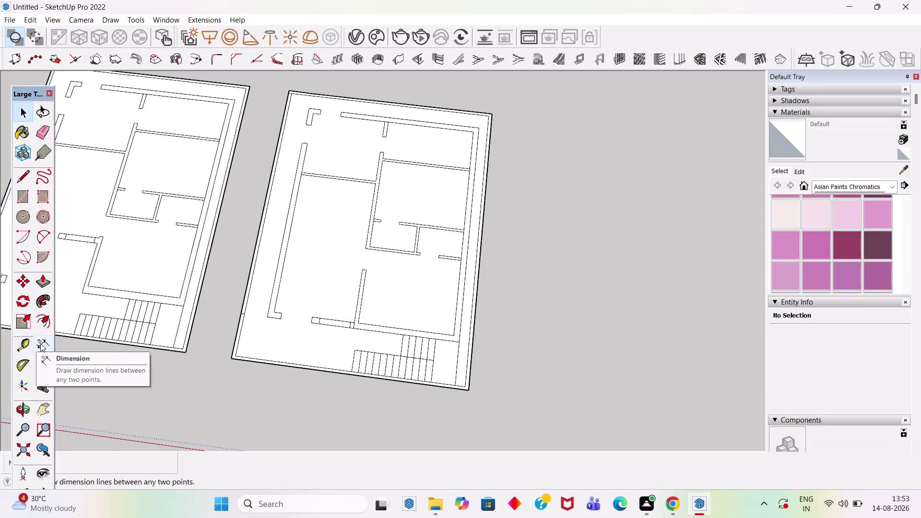
Dimension the right slab's right side from its top-right to bottom-right corner, reading 39' 11 1/2".
click(42, 344)
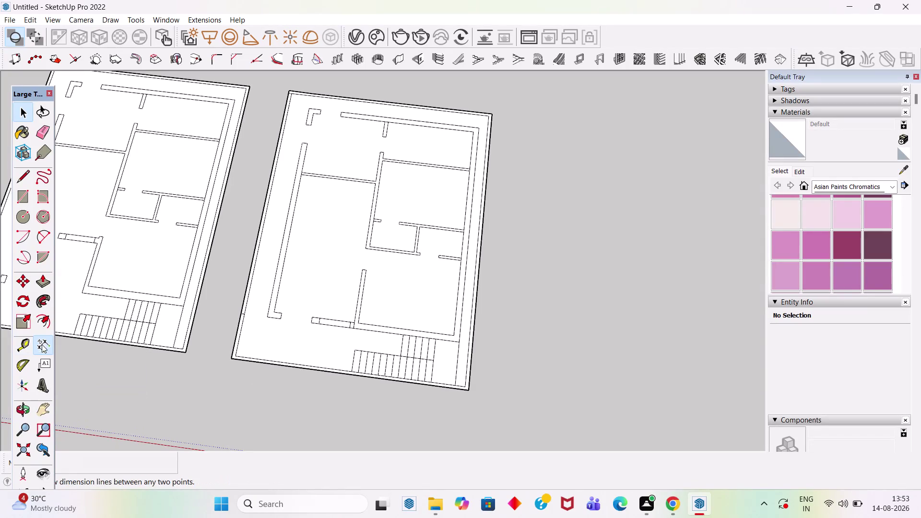
click(467, 390)
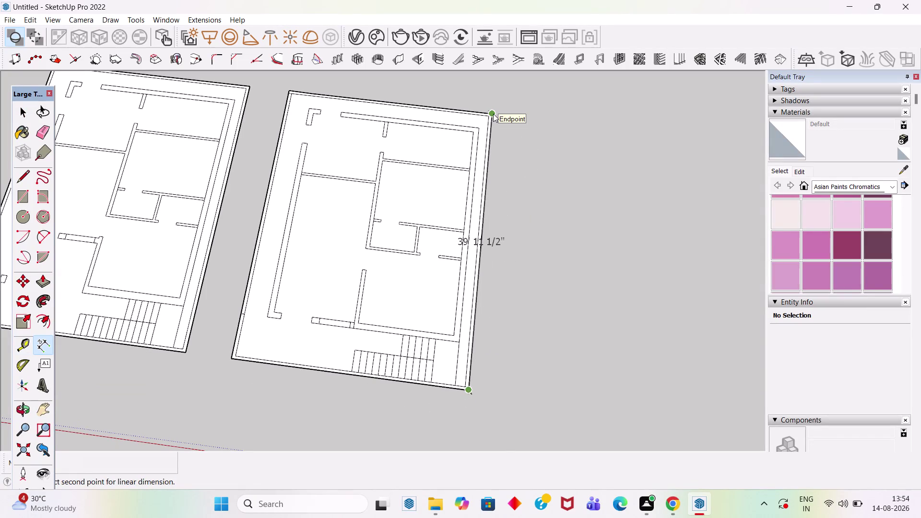
click(493, 113)
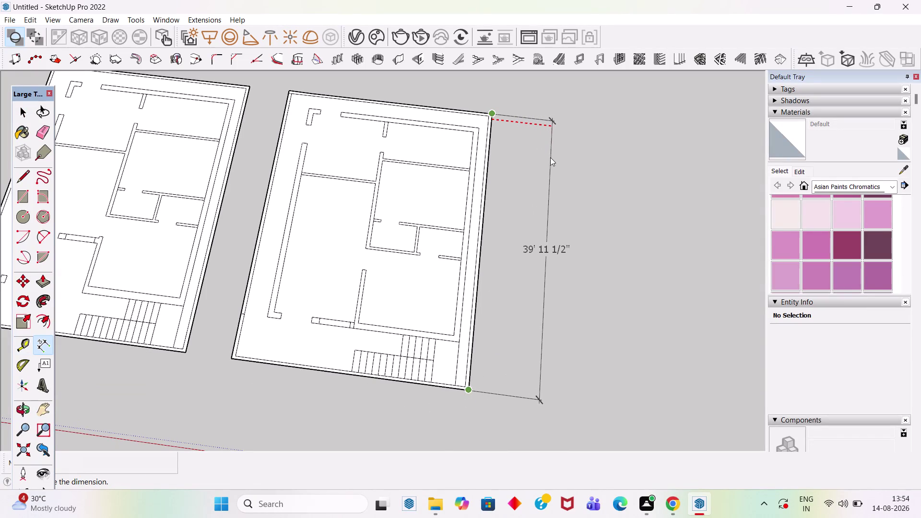
scroll(up, 3)
scroll(up, 3)
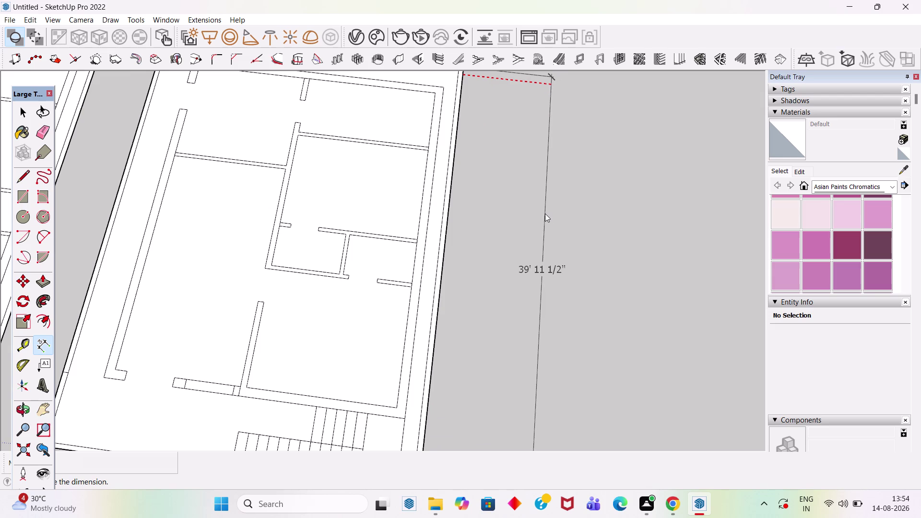
scroll(down, 3)
scroll(down, 3)
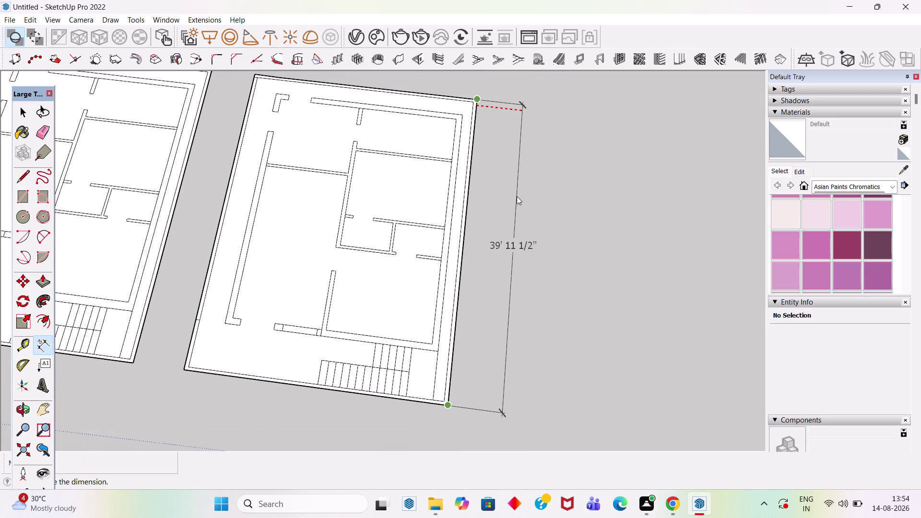
click(516, 196)
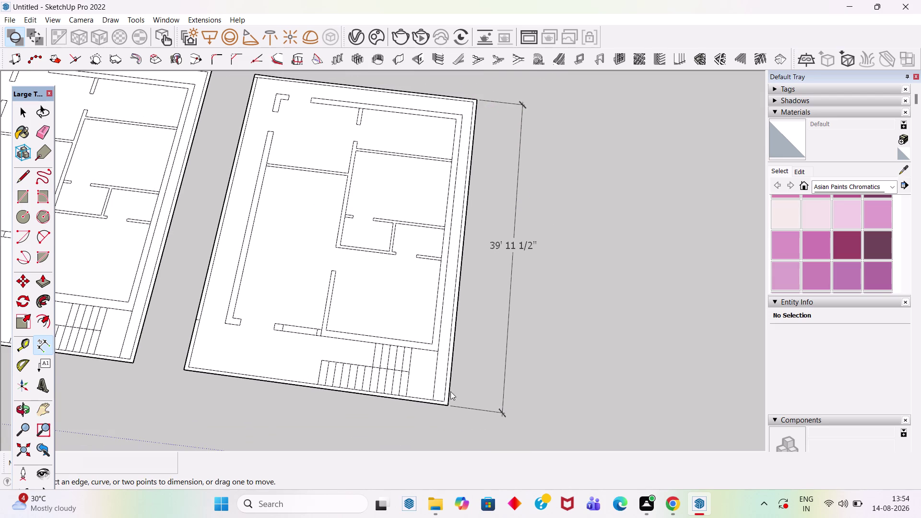
scroll(up, 3)
scroll(up, 3)
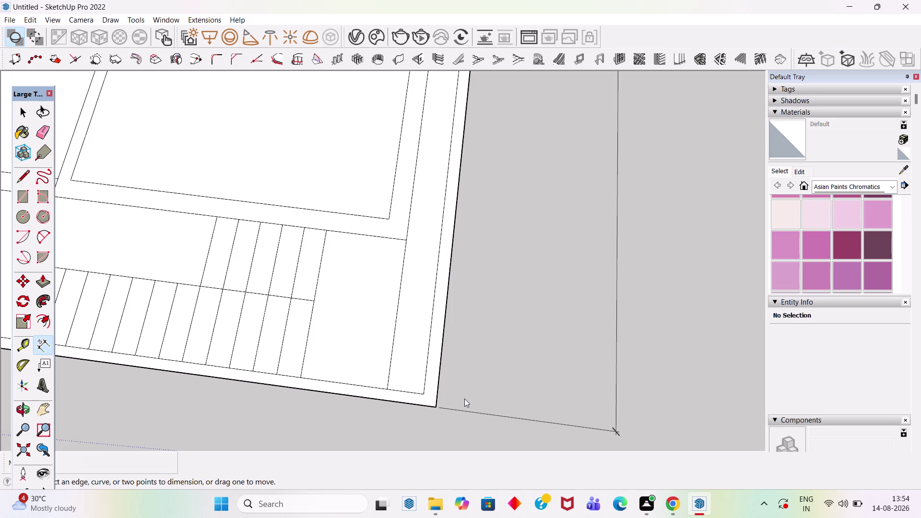
scroll(down, 3)
scroll(down, 3)
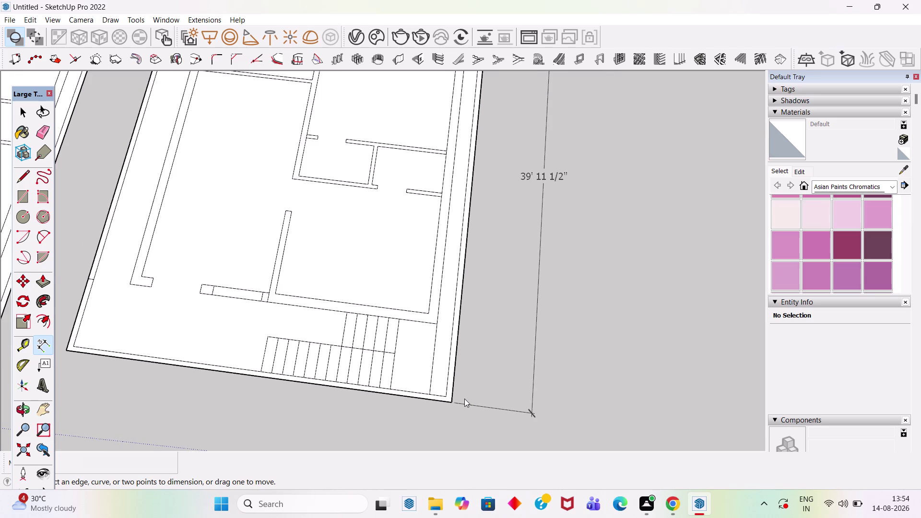
scroll(down, 3)
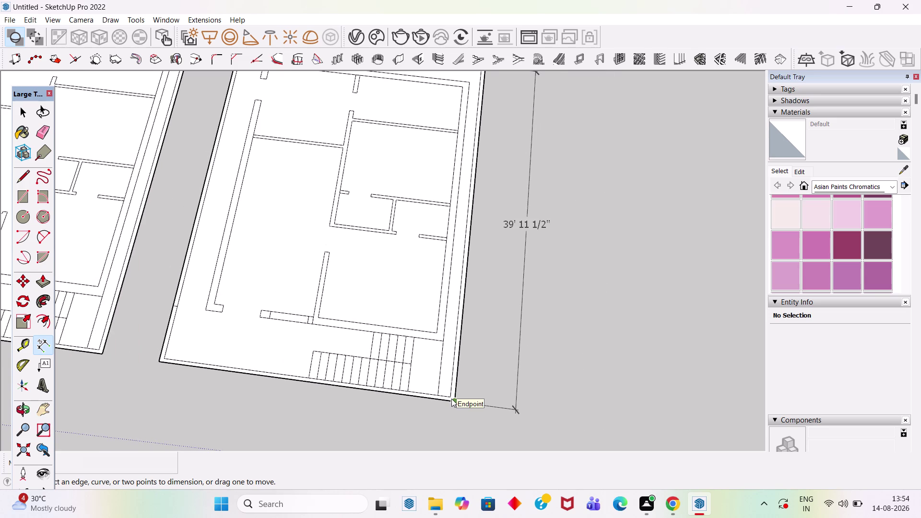
scroll(down, 3)
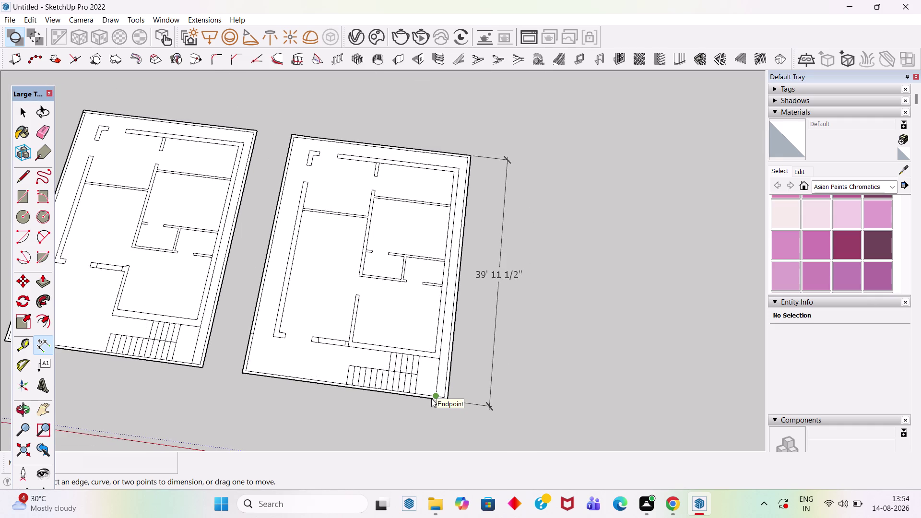
scroll(up, 3)
Select the right slab's bottom edge and begin moving it, then cancel the move.
click(445, 401)
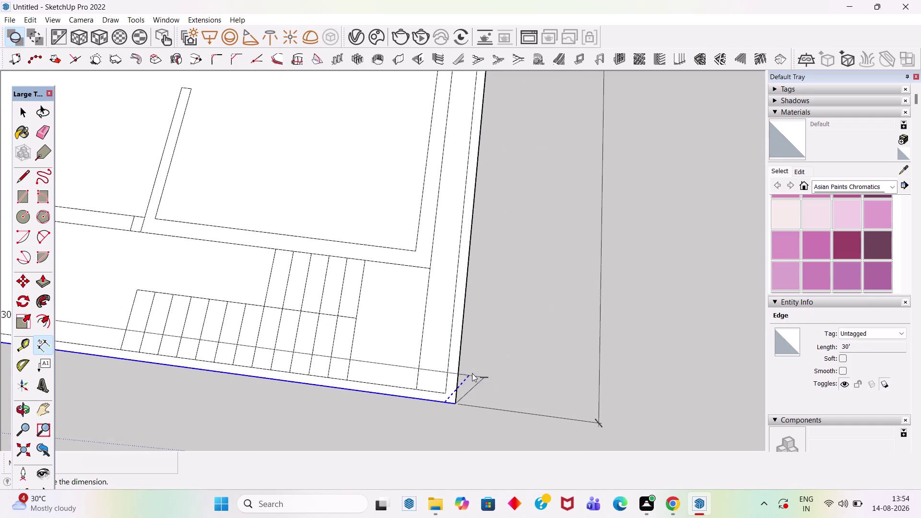
key(Escape)
key(Escape)
key(Escape)
key(Escape)
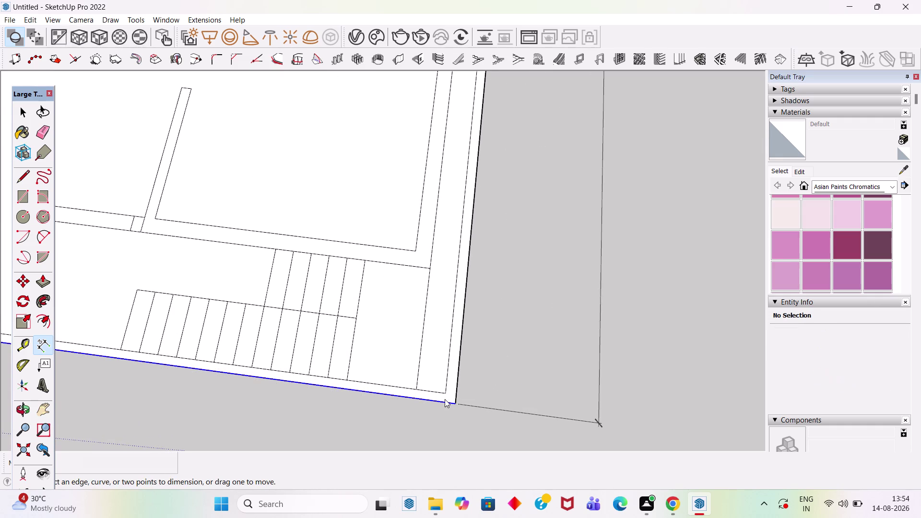
click(444, 399)
click(446, 403)
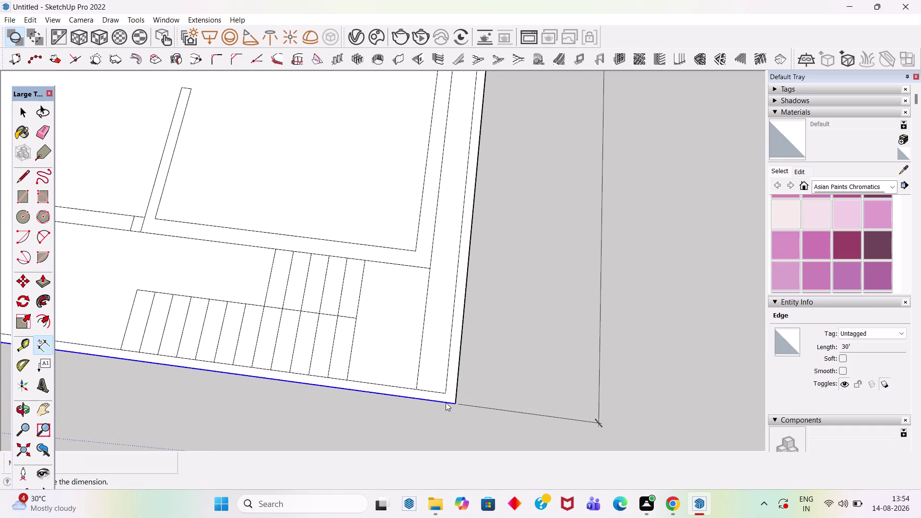
key(m)
click(458, 404)
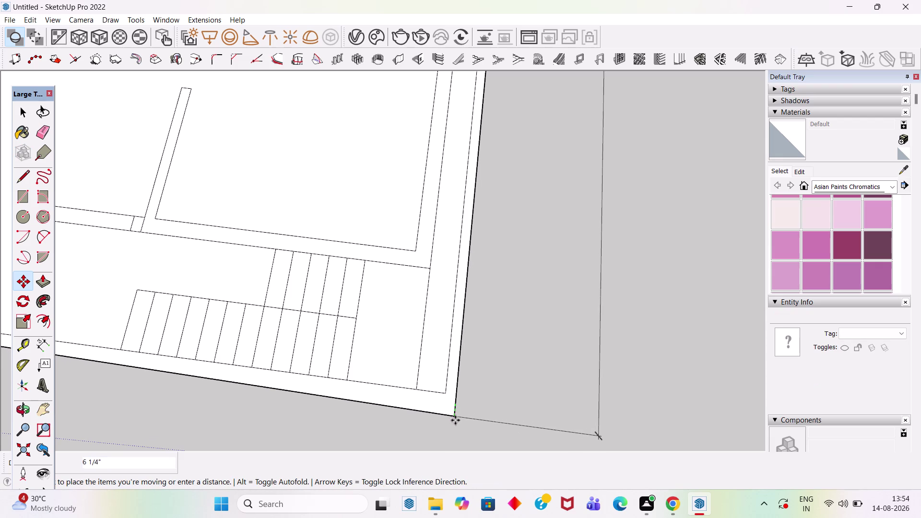
key(Escape)
key(space)
scroll(down, 3)
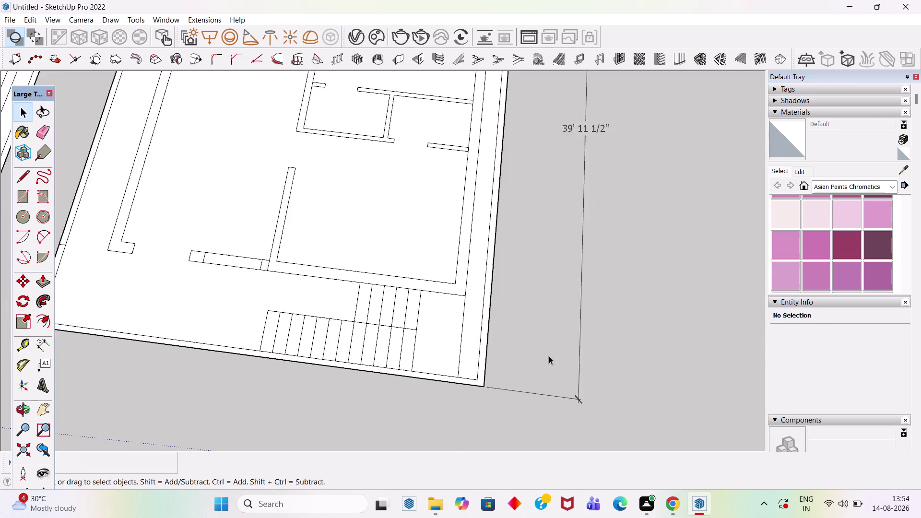
scroll(down, 3)
scroll(down, 3)
scroll(up, 3)
scroll(up, 3)
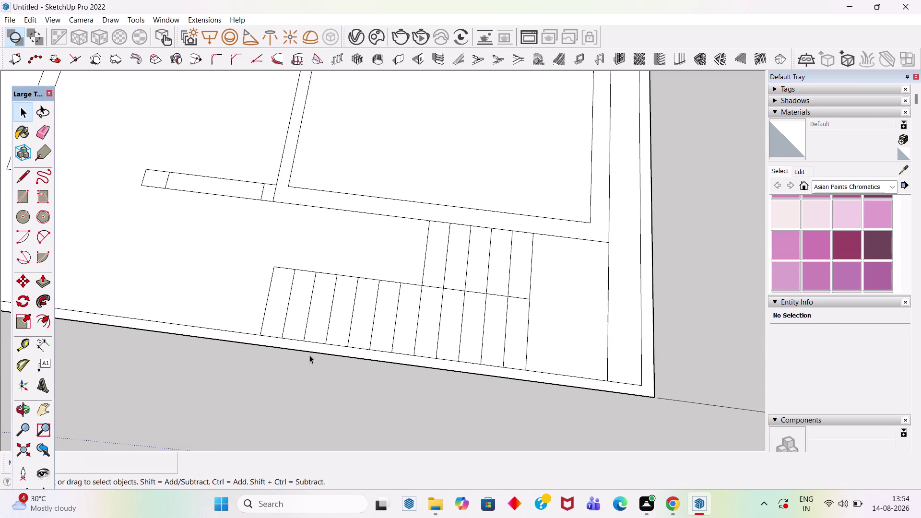
Move the bottom edge 0.5 from its bottom-left corner so the side measures 40'.
click(313, 352)
scroll(down, 3)
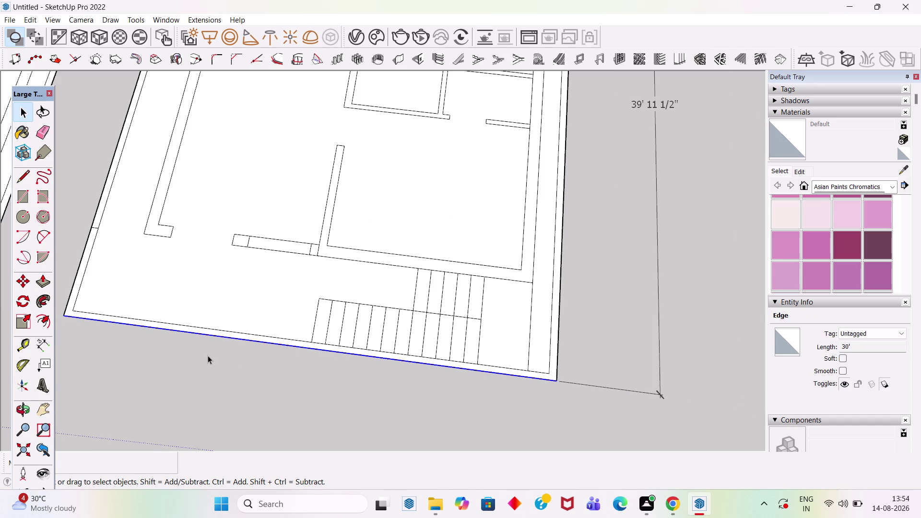
key(m)
click(65, 316)
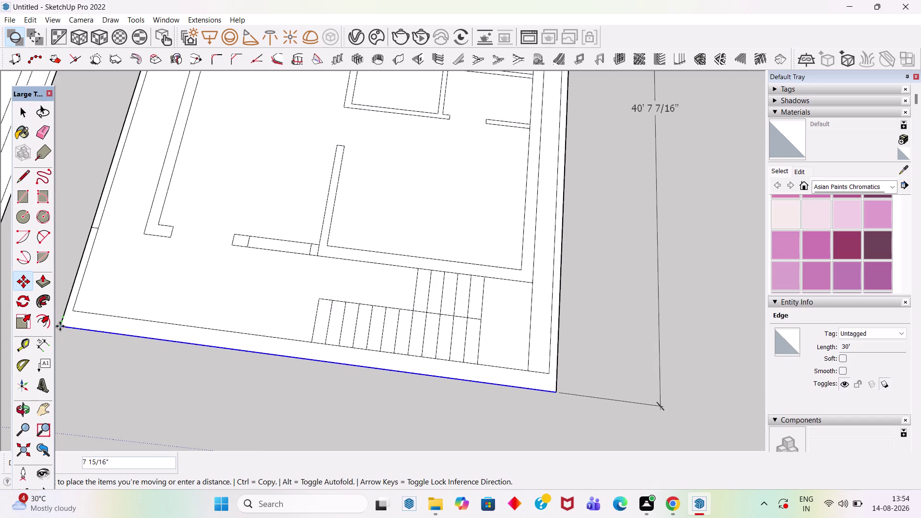
text(0.5)
key(Return)
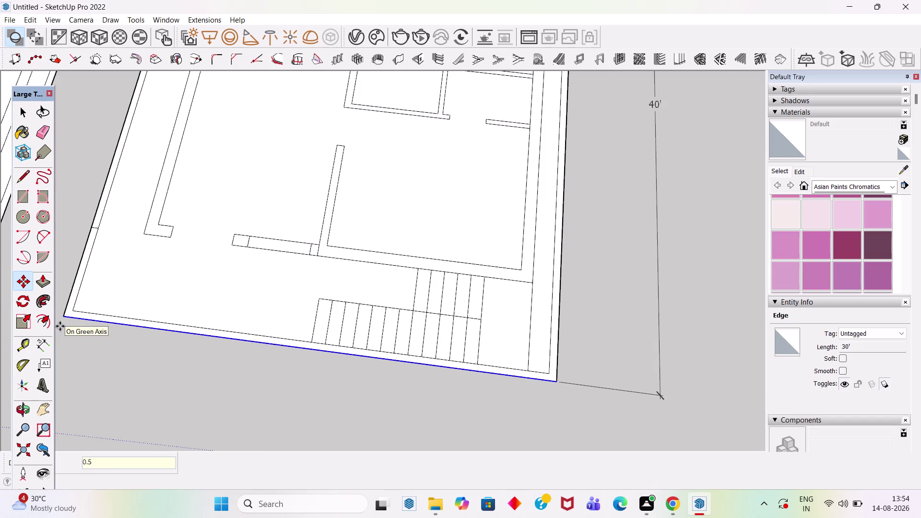
key(space)
scroll(down, 3)
scroll(down, 3)
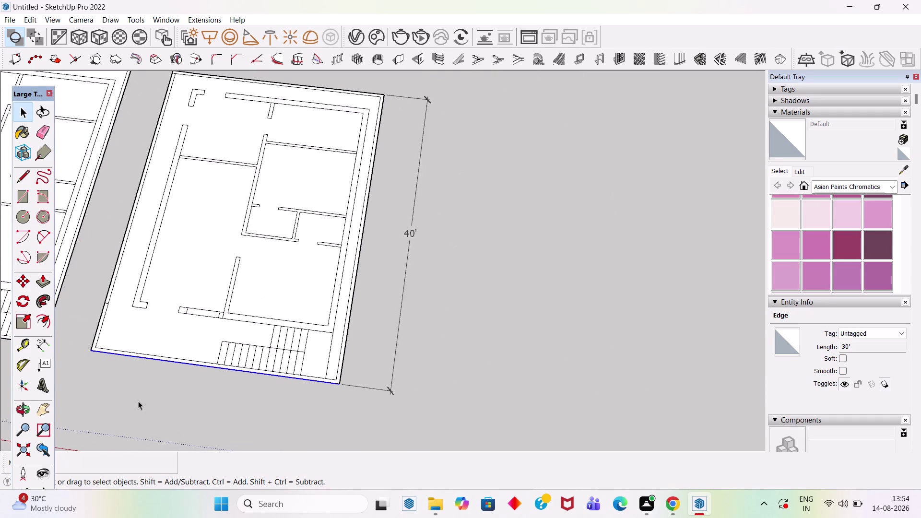
scroll(down, 3)
scroll(up, 3)
scroll(down, 3)
scroll(up, 3)
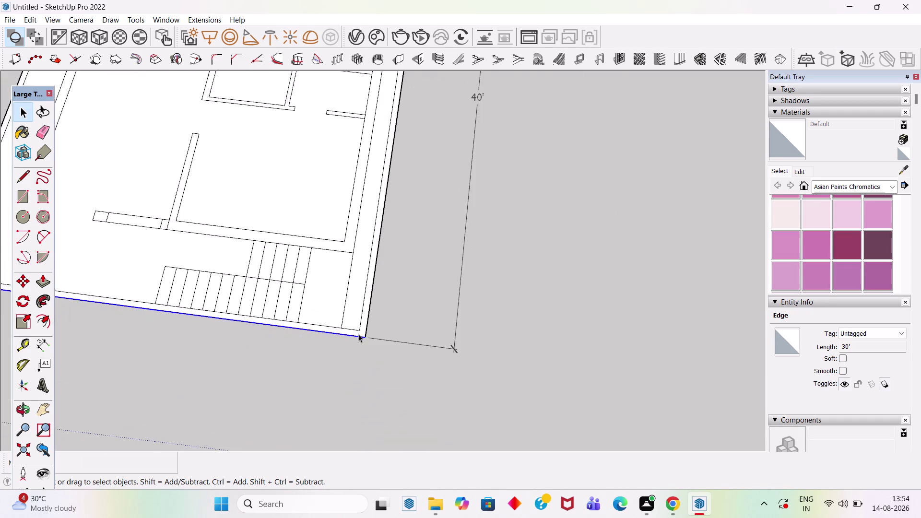
scroll(up, 3)
scroll(up, 3)
key(t)
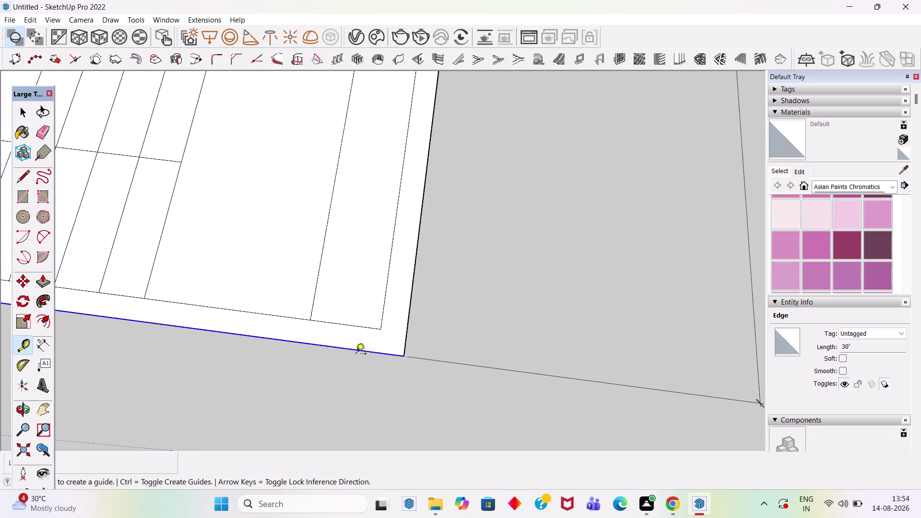
click(359, 349)
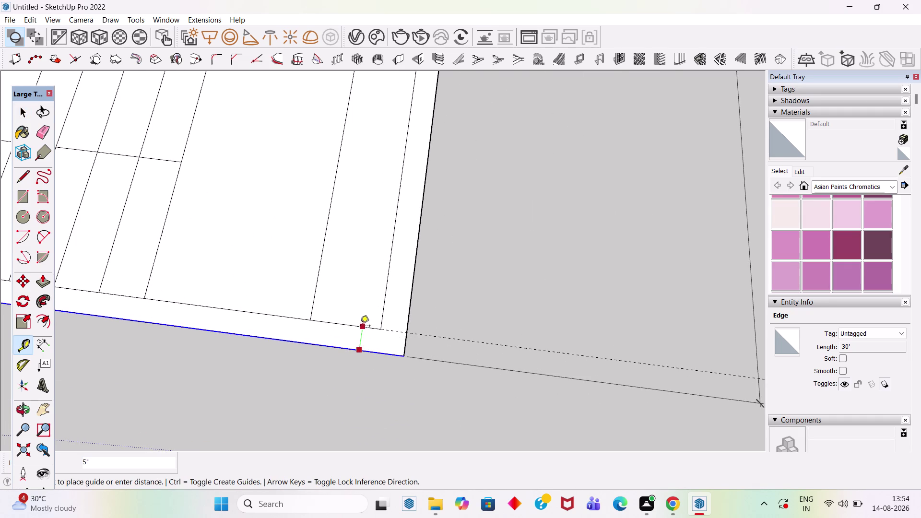
key(space)
scroll(down, 3)
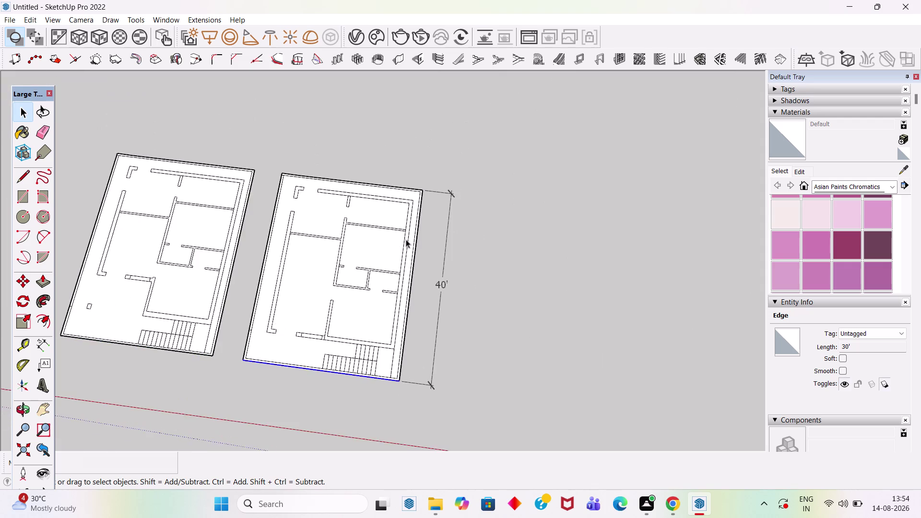
scroll(up, 3)
key(t)
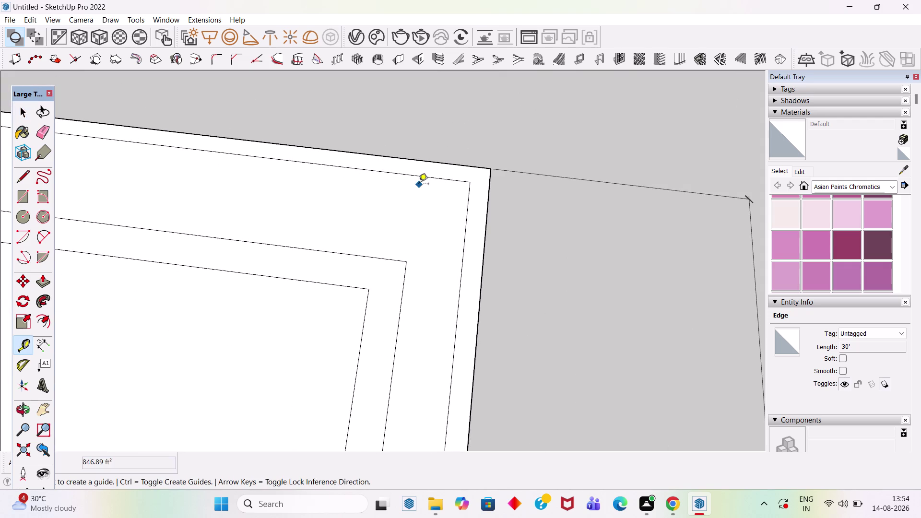
click(417, 176)
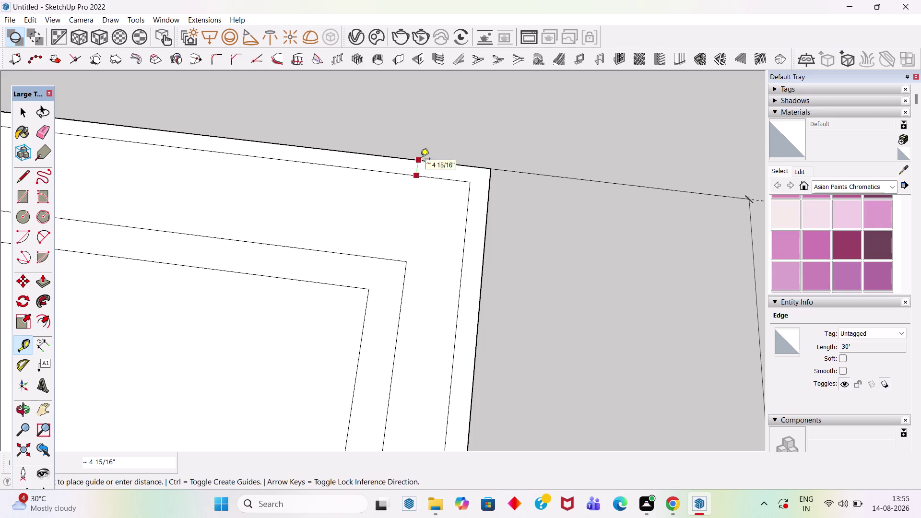
key(space)
scroll(down, 3)
scroll(down, 3)
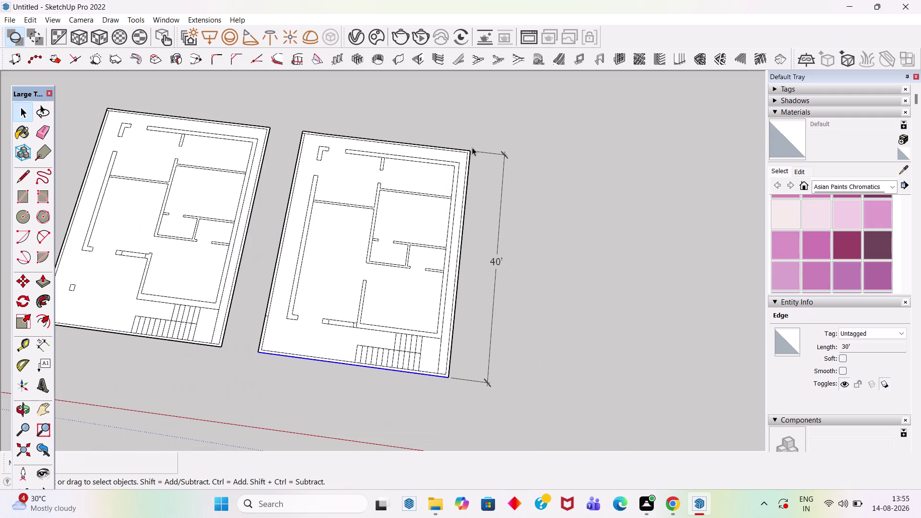
Clear the bottom-edge selection and zoom in on the left slab.
scroll(up, 3)
scroll(up, 3)
scroll(down, 3)
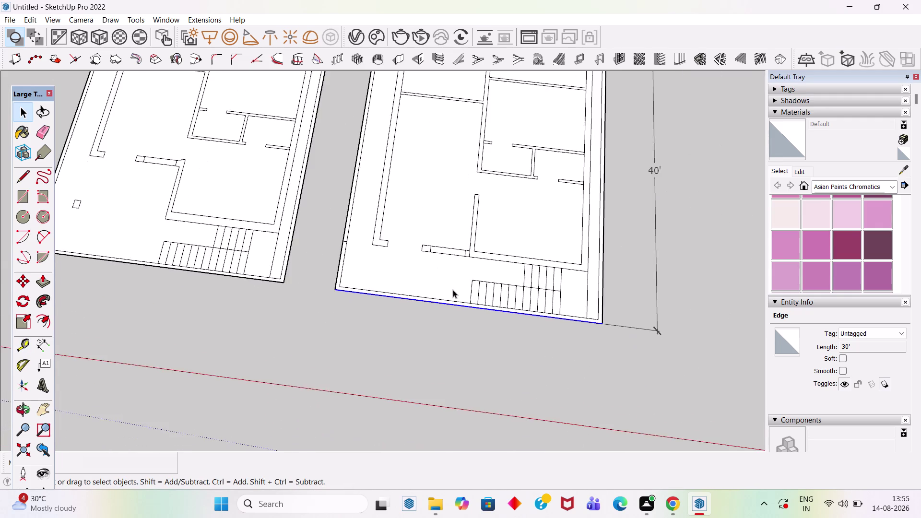
scroll(down, 3)
scroll(up, 3)
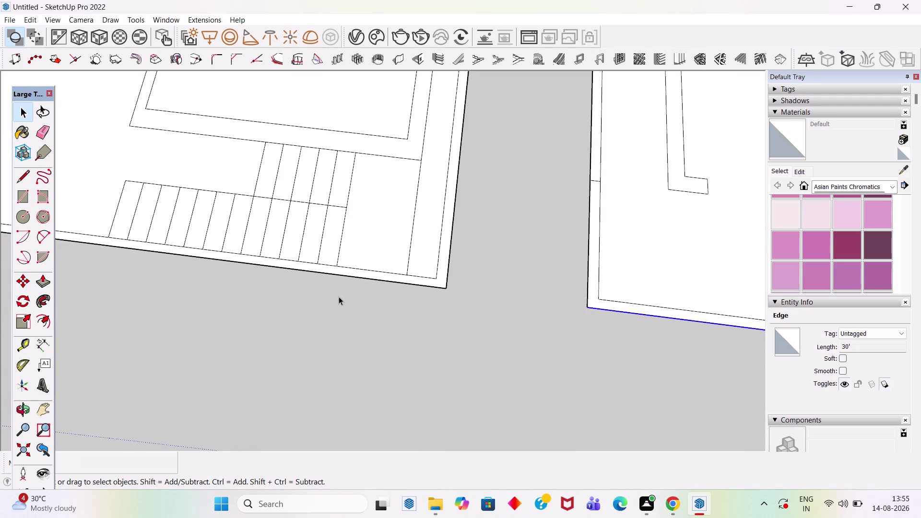
click(339, 296)
scroll(down, 3)
scroll(down, 3)
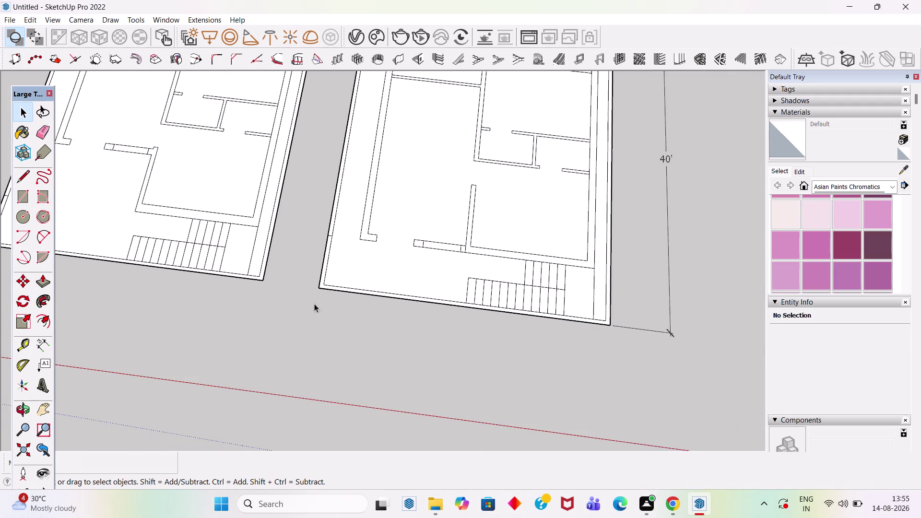
scroll(up, 3)
click(350, 279)
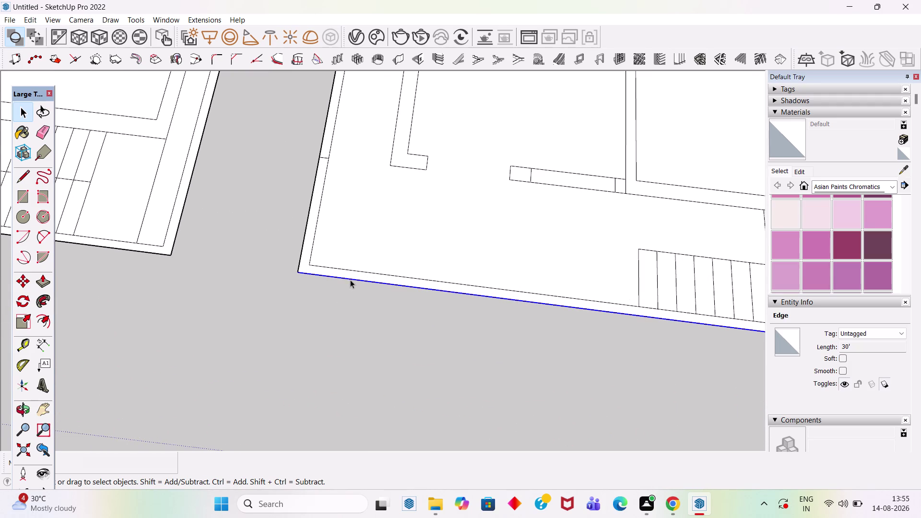
scroll(down, 3)
scroll(up, 3)
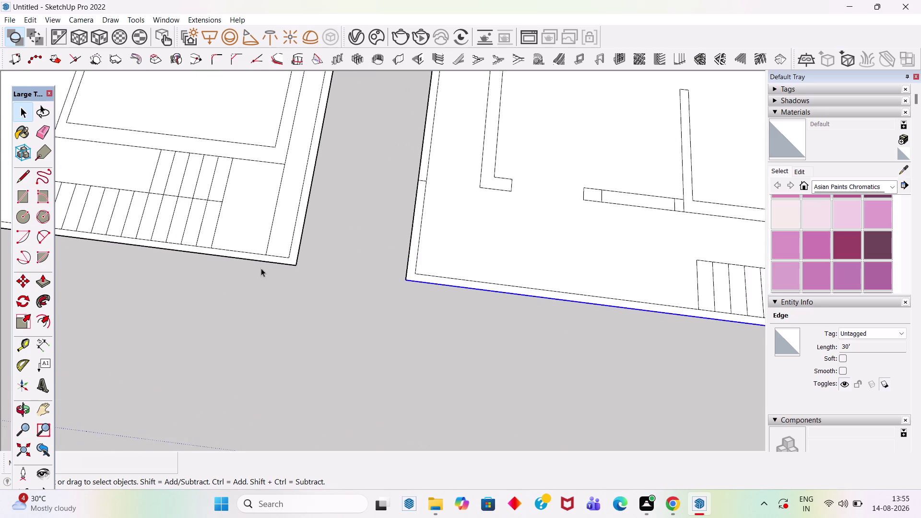
scroll(up, 3)
Shift the left slab's bottom edge 0.5 along the green axis from its corner.
click(284, 257)
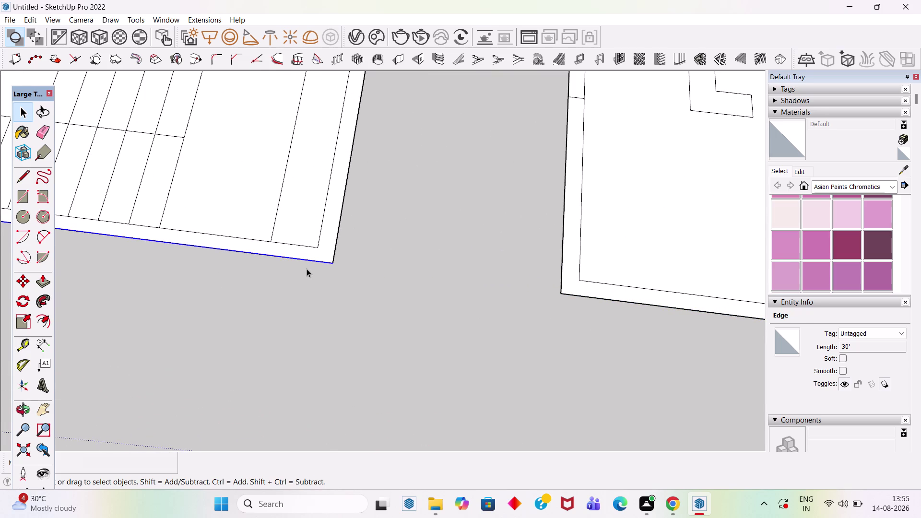
key(m)
click(331, 266)
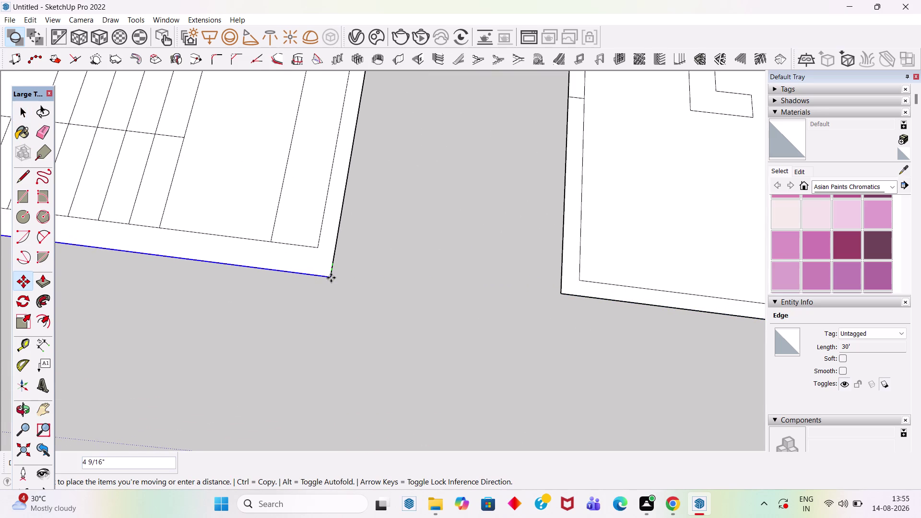
text(0.5)
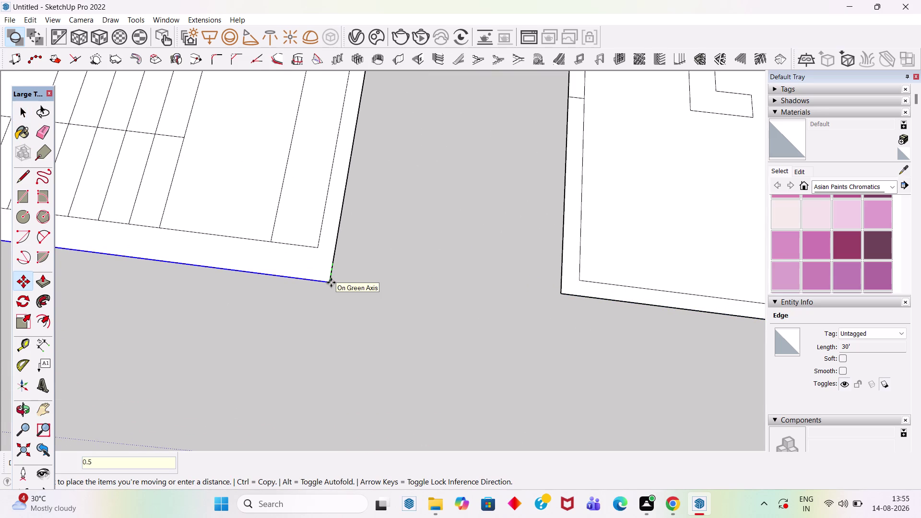
key(Return)
key(space)
scroll(down, 3)
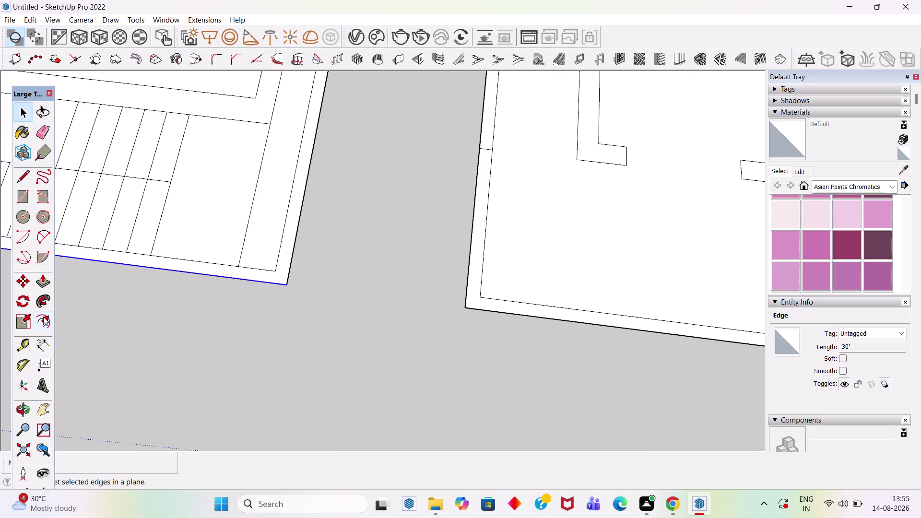
Start a Tape Measure from the left slab's bottom corner, cancel it, and reframe the view.
key(t)
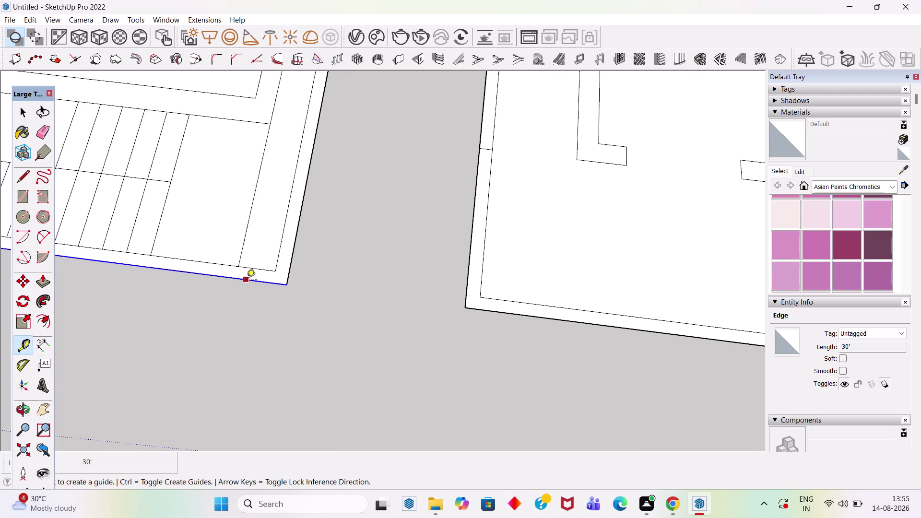
click(247, 279)
scroll(down, 3)
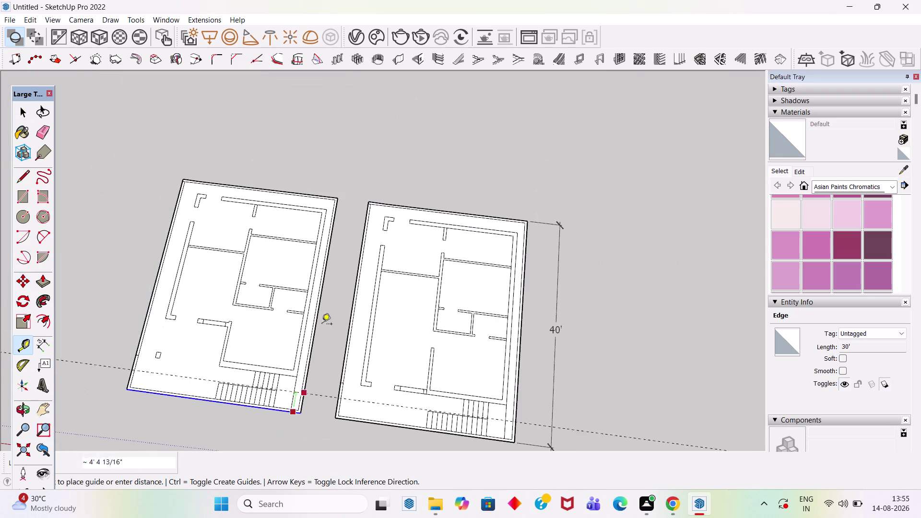
scroll(up, 3)
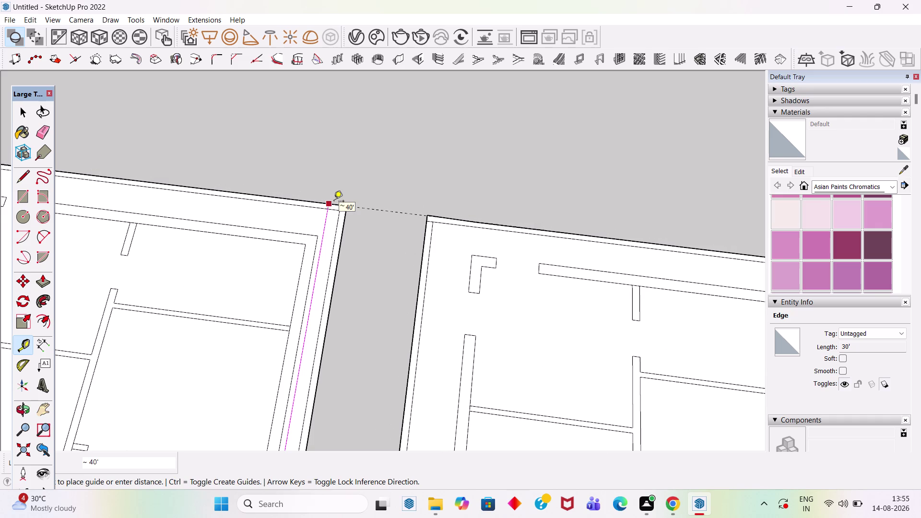
key(space)
click(364, 180)
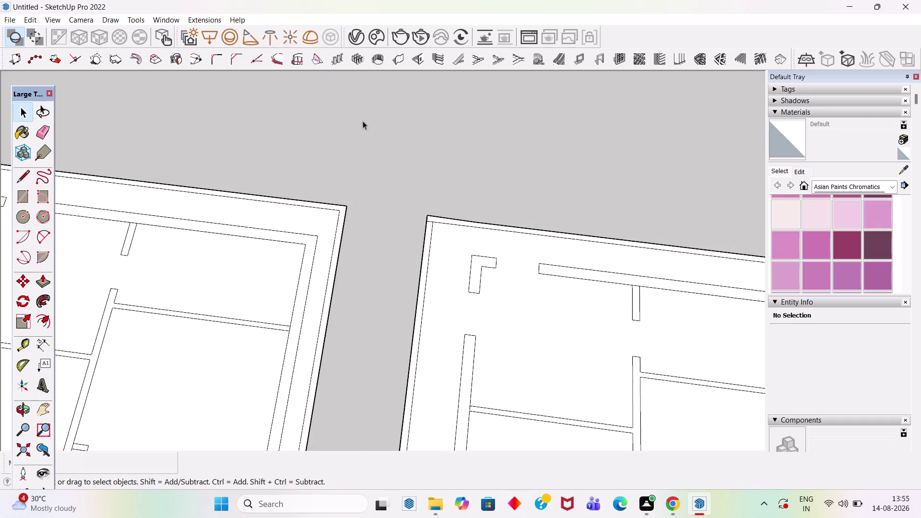
scroll(down, 3)
scroll(down, 3)
scroll(up, 3)
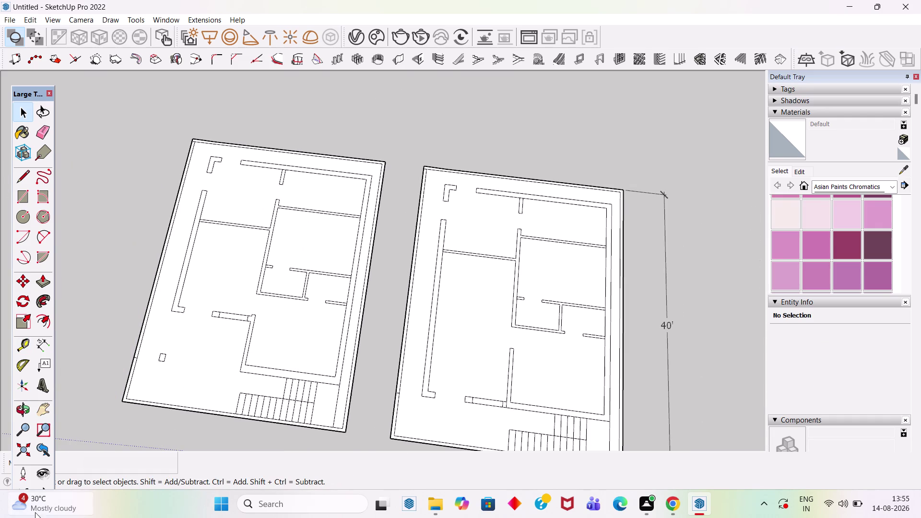
scroll(up, 3)
scroll(down, 3)
scroll(up, 3)
middle_drag(231, 375, 299, 389)
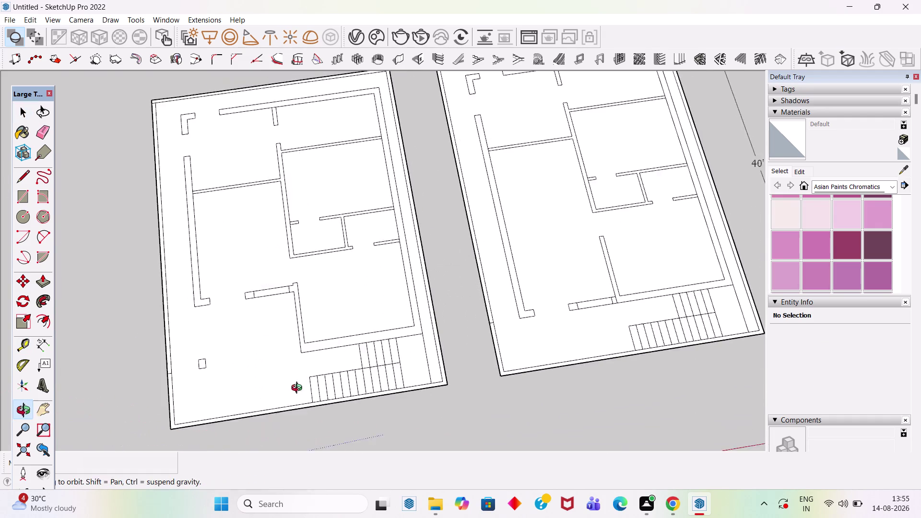
middle_drag(299, 389, 297, 389)
scroll(up, 3)
middle_drag(265, 413, 216, 407)
Place a guide 6' above the left slab's bottom edge.
key(t)
scroll(up, 3)
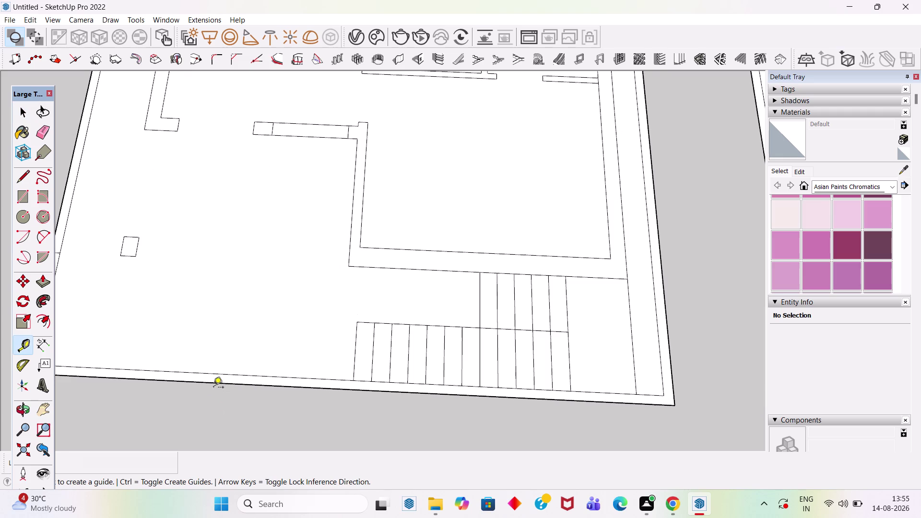
click(223, 384)
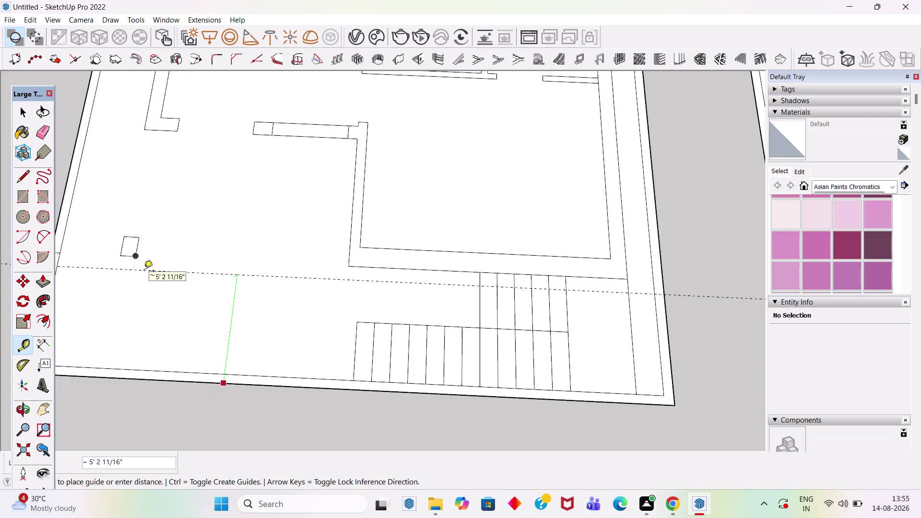
text(6')
key(Return)
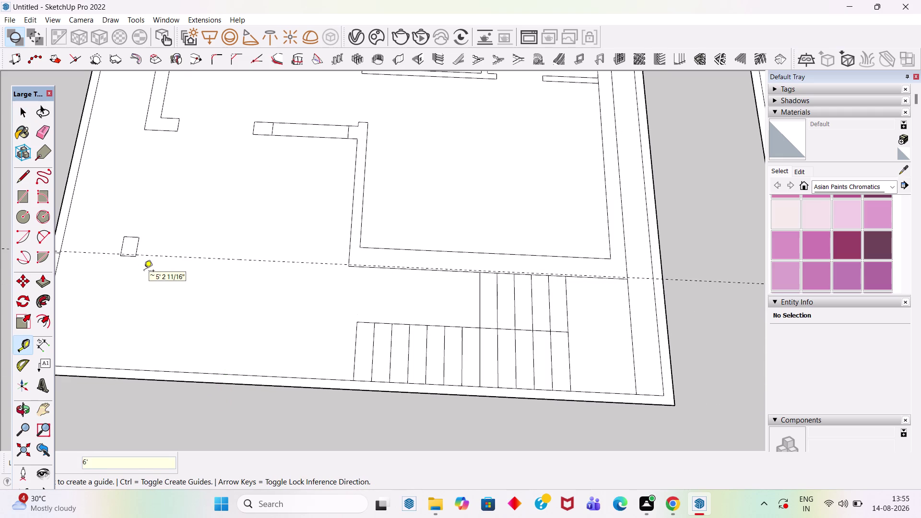
scroll(up, 3)
key(space)
Move the small square so its corner sits on the 6' guide line.
double_click(145, 226)
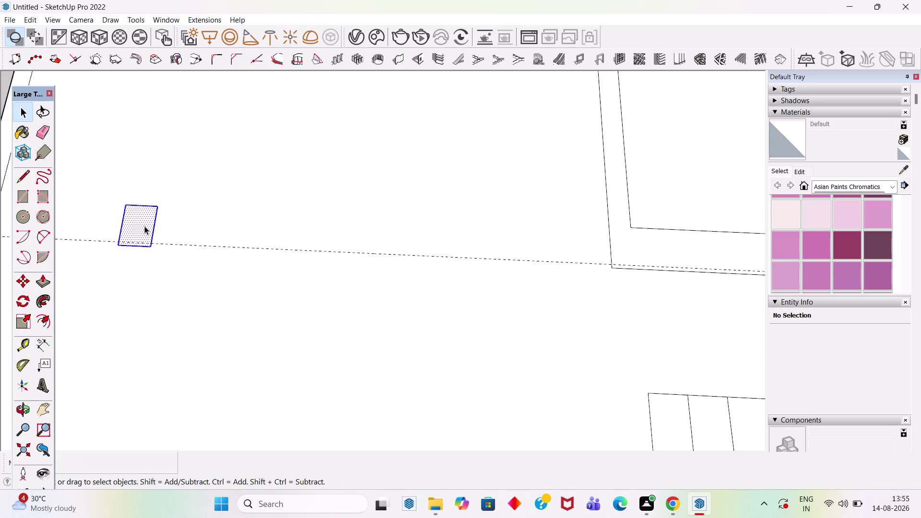
key(m)
scroll(up, 3)
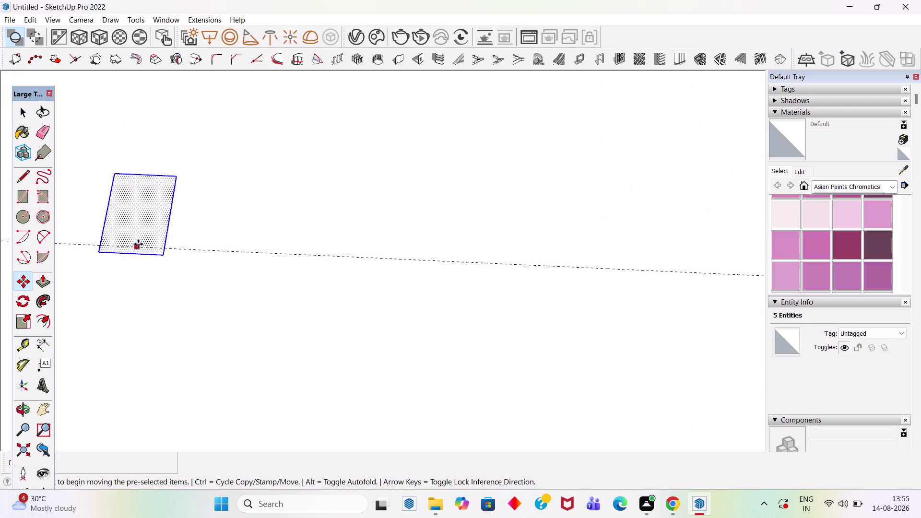
click(164, 255)
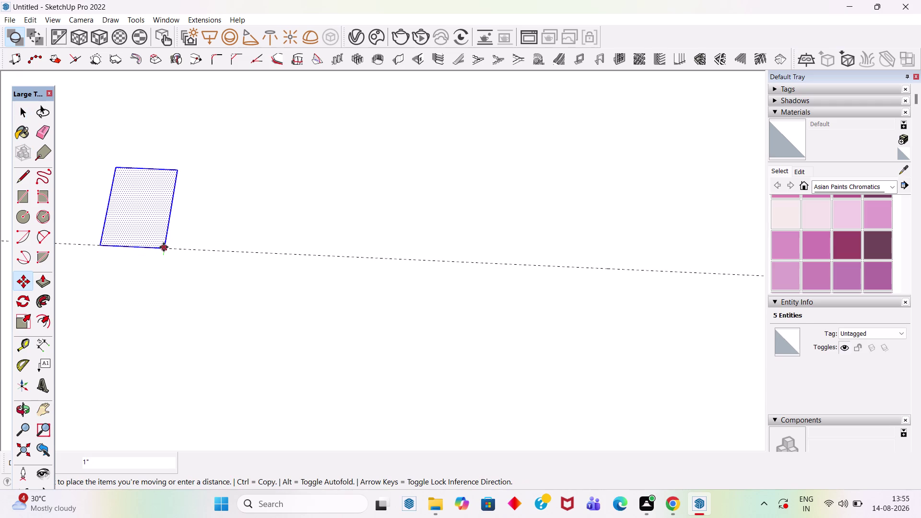
click(163, 247)
key(space)
scroll(down, 3)
scroll(down, 3)
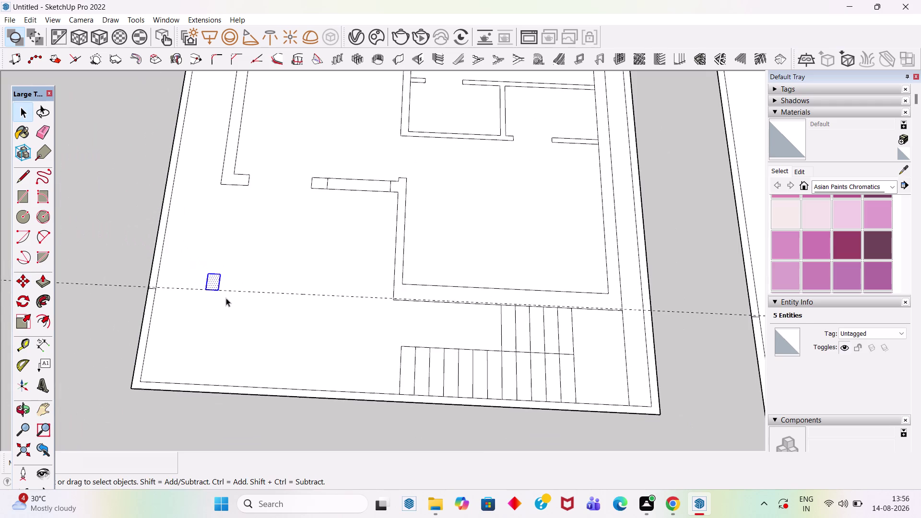
scroll(up, 3)
Place a guide line 13' from the left slab's bottom edge.
key(t)
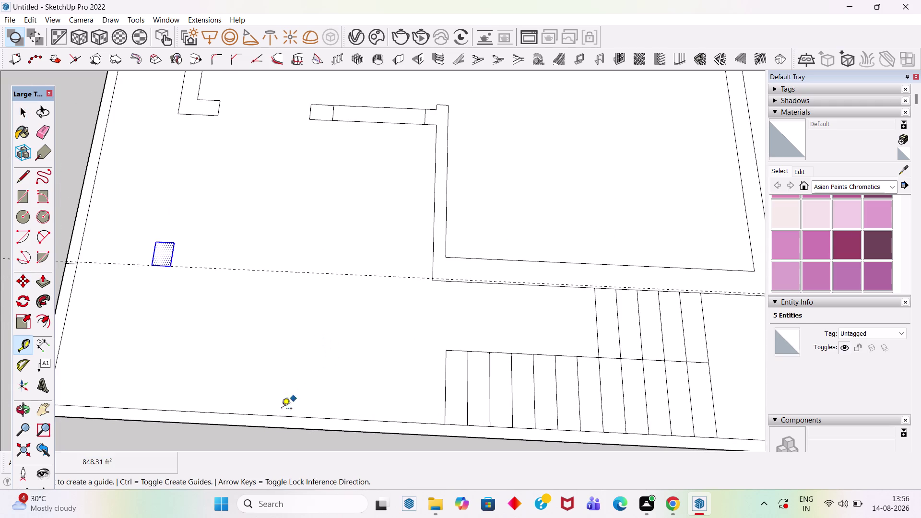
click(269, 429)
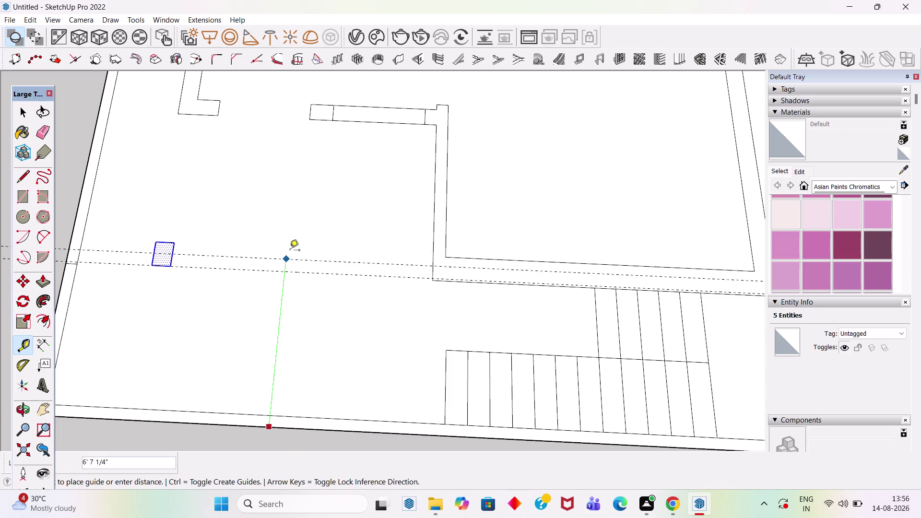
text(13)
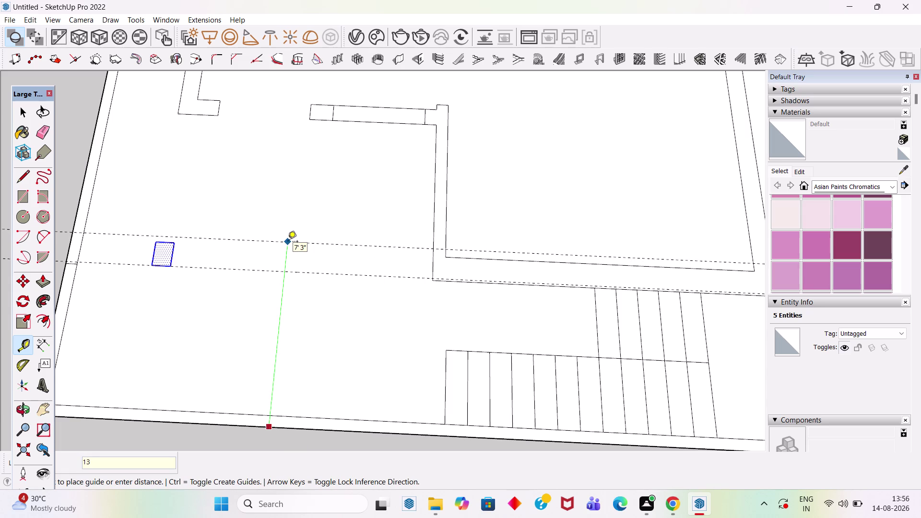
key(apostrophe)
key(Return)
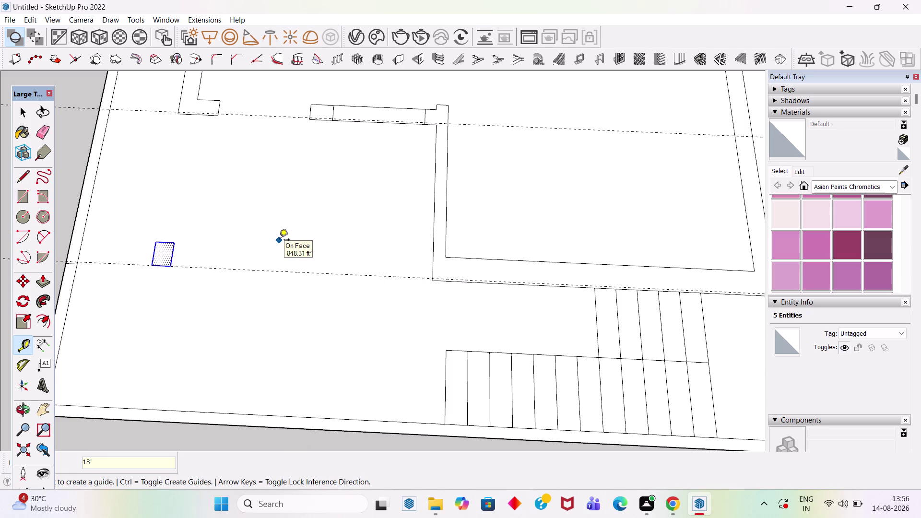
key(space)
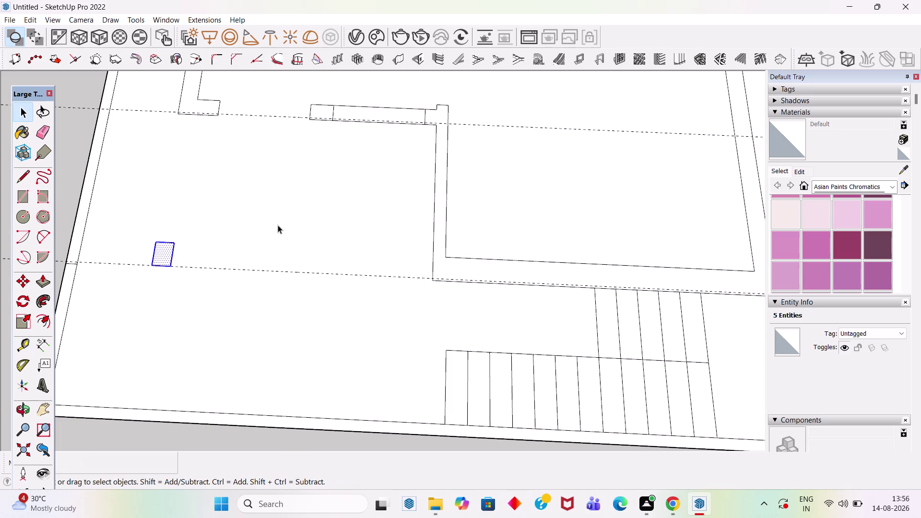
Select the wall edges lying along the 6' guide line.
scroll(down, 3)
scroll(up, 3)
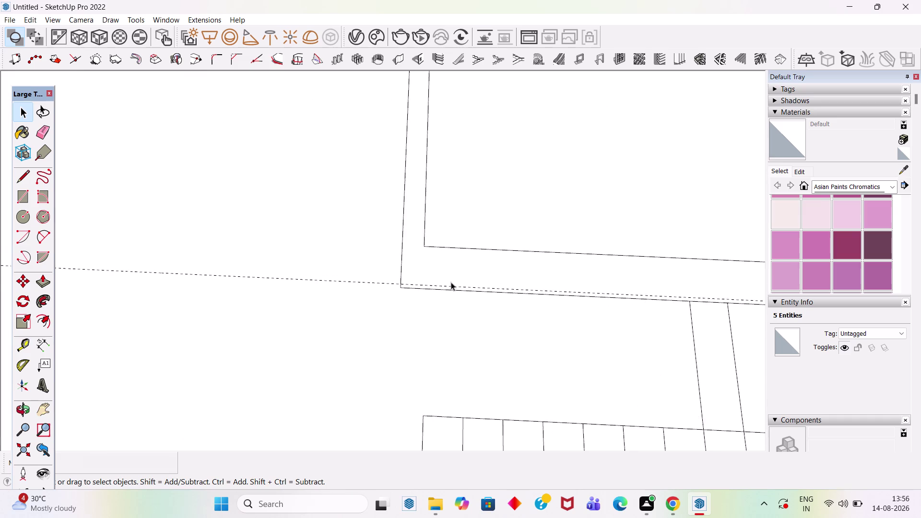
scroll(up, 3)
click(441, 292)
scroll(down, 3)
scroll(up, 3)
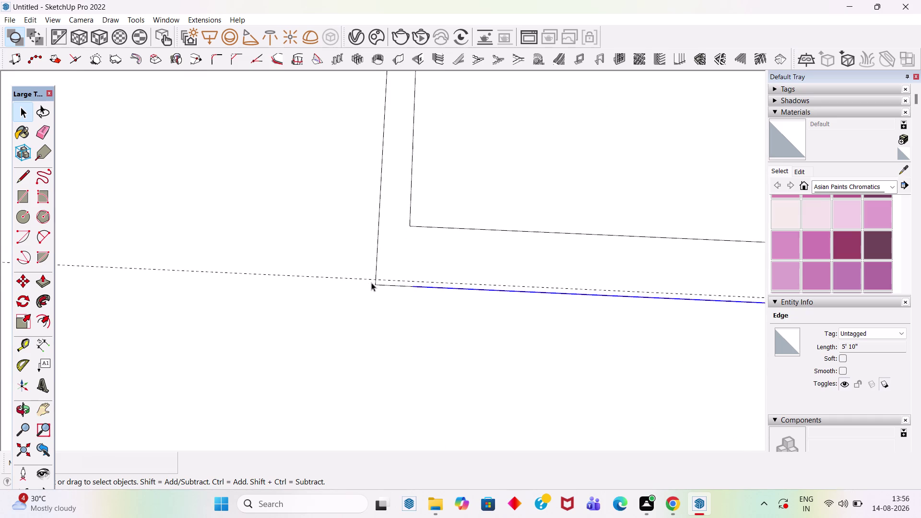
click(399, 286)
scroll(down, 3)
scroll(up, 3)
scroll(up, 3)
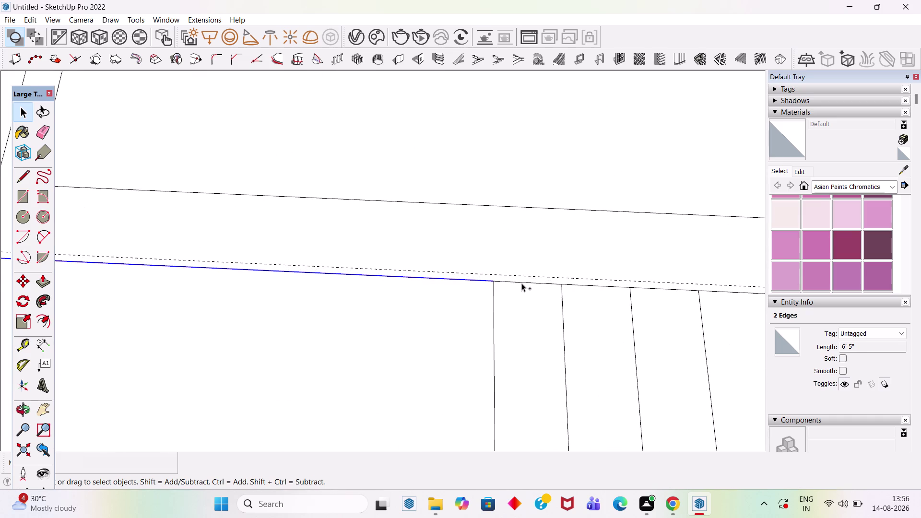
click(522, 283)
click(606, 286)
Add the remaining edges along the 6' guide and move them down onto it.
scroll(down, 3)
scroll(up, 3)
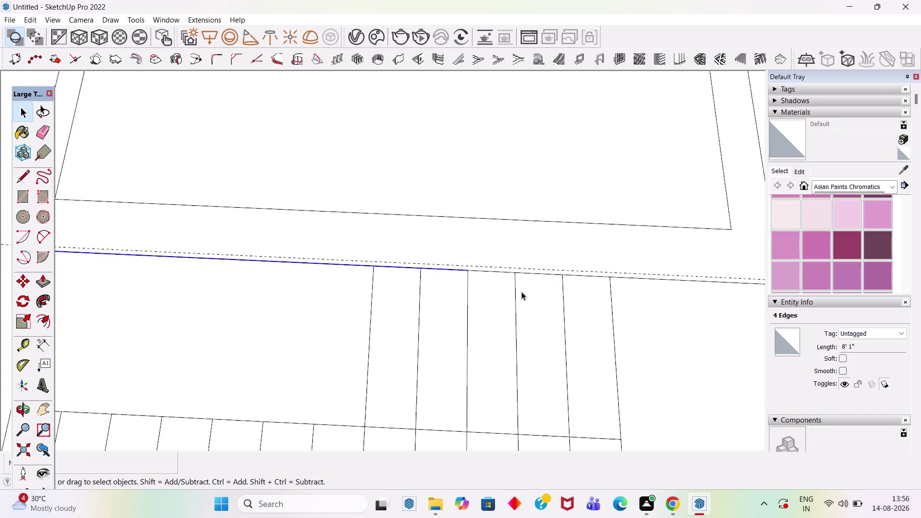
scroll(up, 3)
click(486, 265)
click(544, 268)
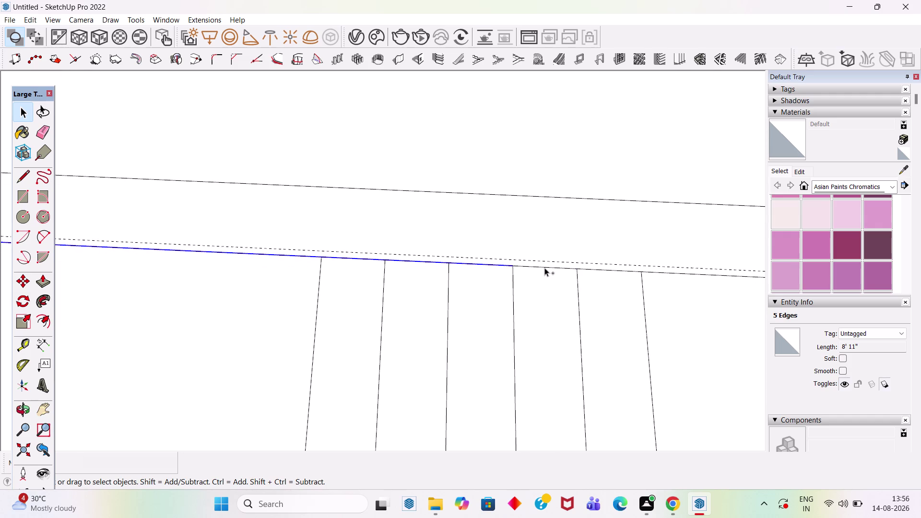
click(603, 270)
scroll(down, 3)
scroll(up, 3)
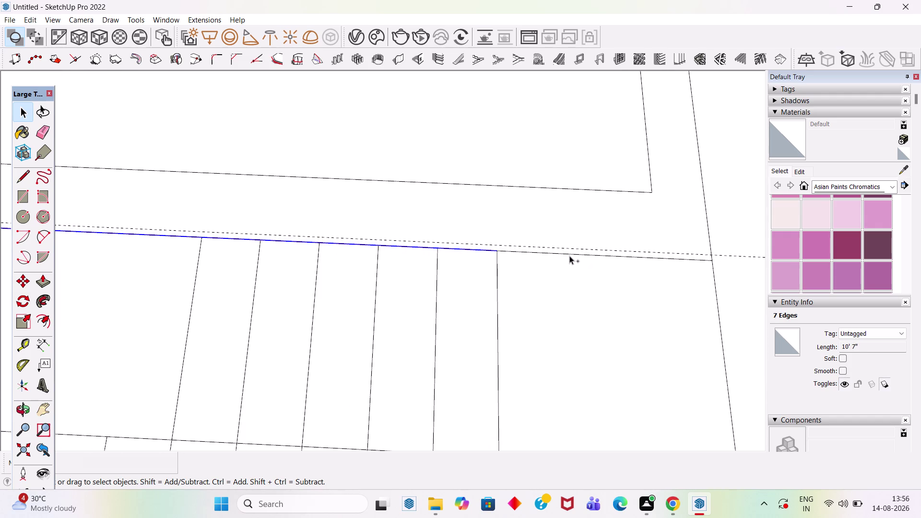
click(570, 255)
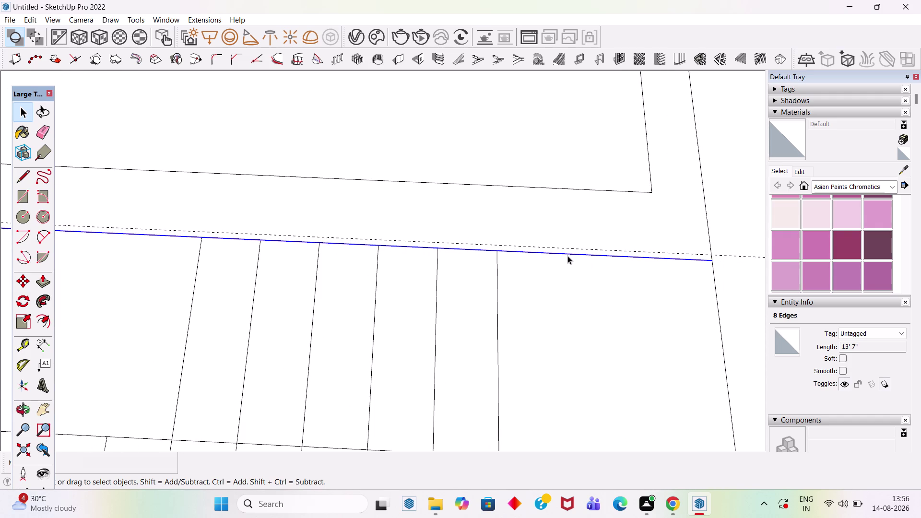
key(m)
click(712, 260)
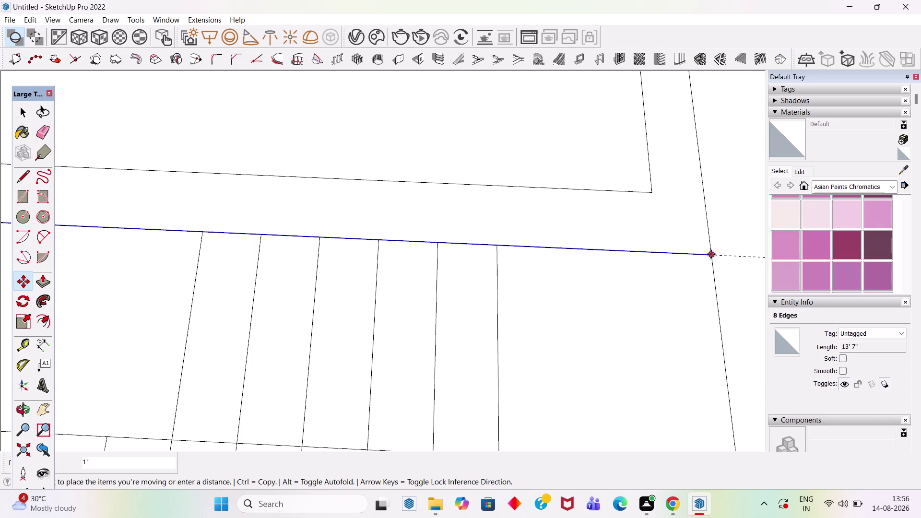
click(710, 253)
key(space)
Clear the selection and select another set of wall edges, including the short wall end.
scroll(down, 3)
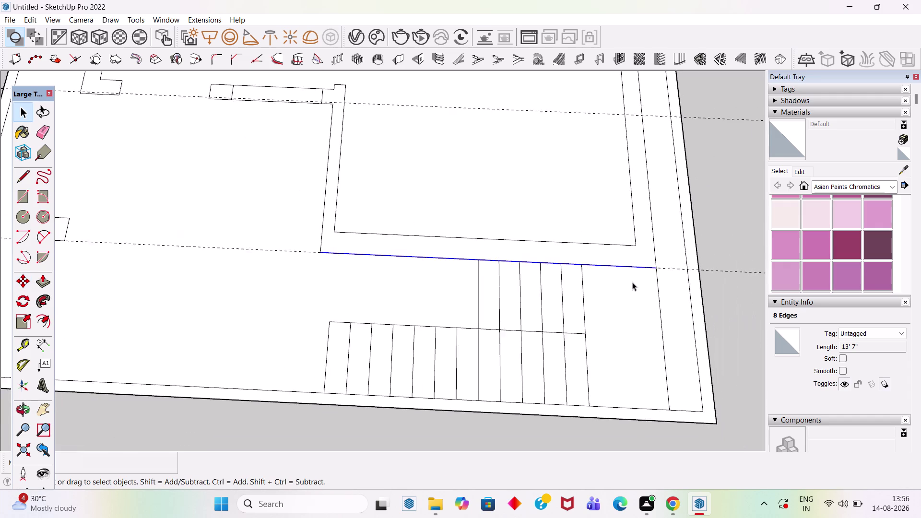
scroll(down, 3)
click(262, 126)
scroll(up, 3)
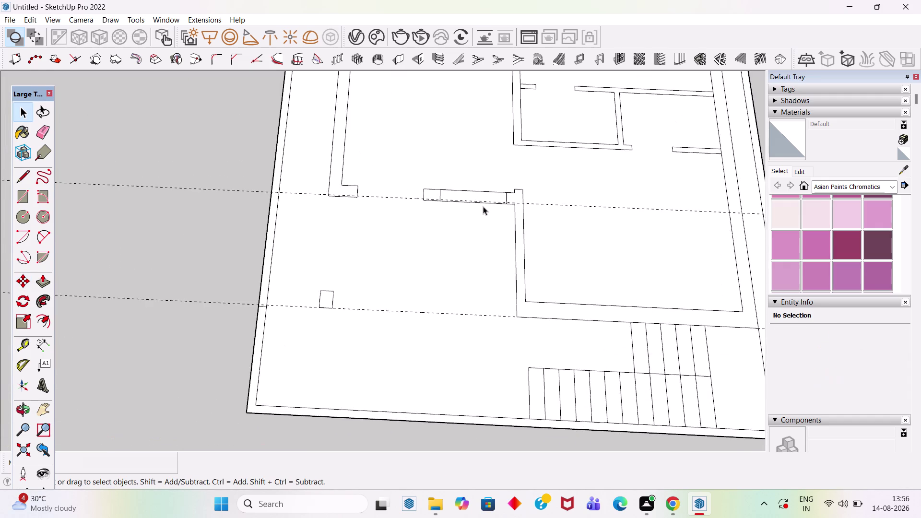
scroll(up, 3)
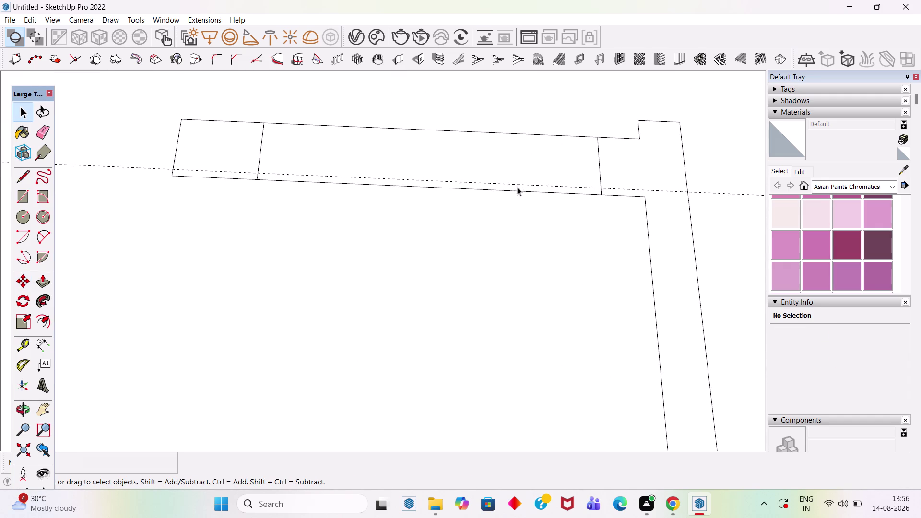
scroll(up, 3)
click(524, 193)
click(653, 197)
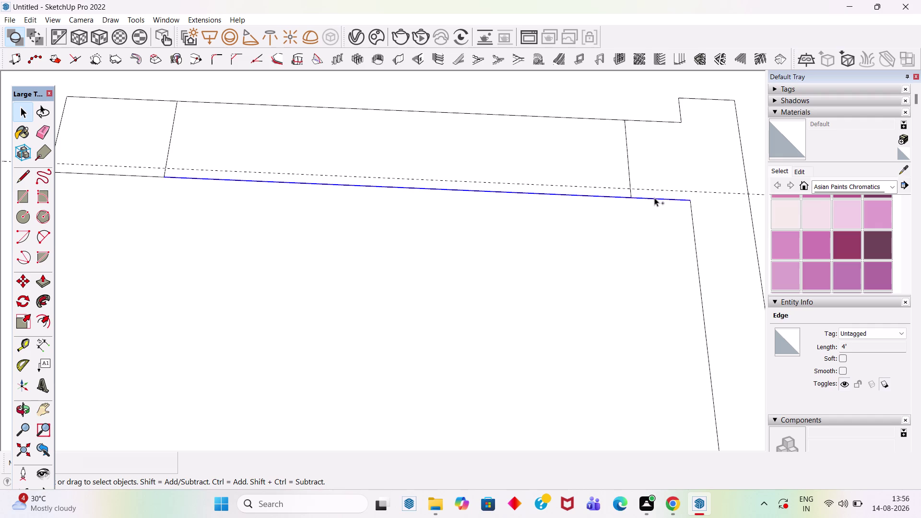
scroll(down, 3)
scroll(up, 3)
click(349, 174)
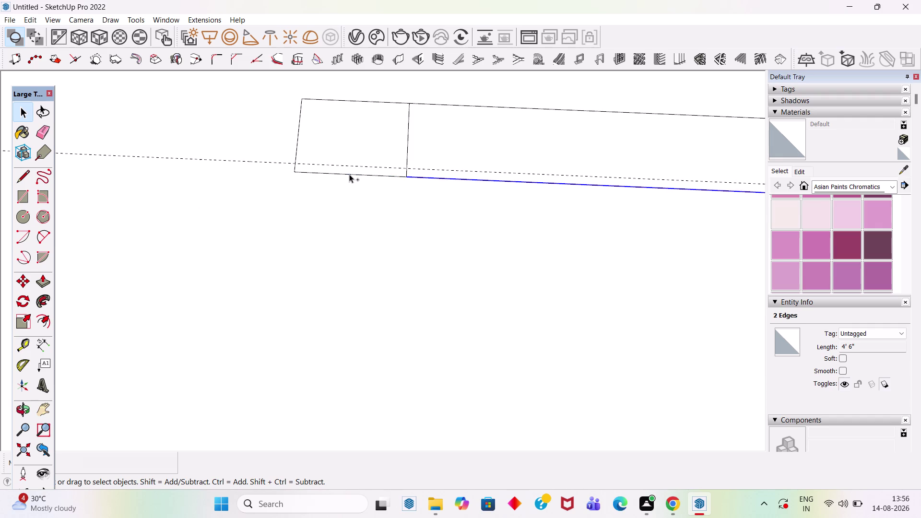
scroll(down, 3)
scroll(down, 3)
scroll(up, 3)
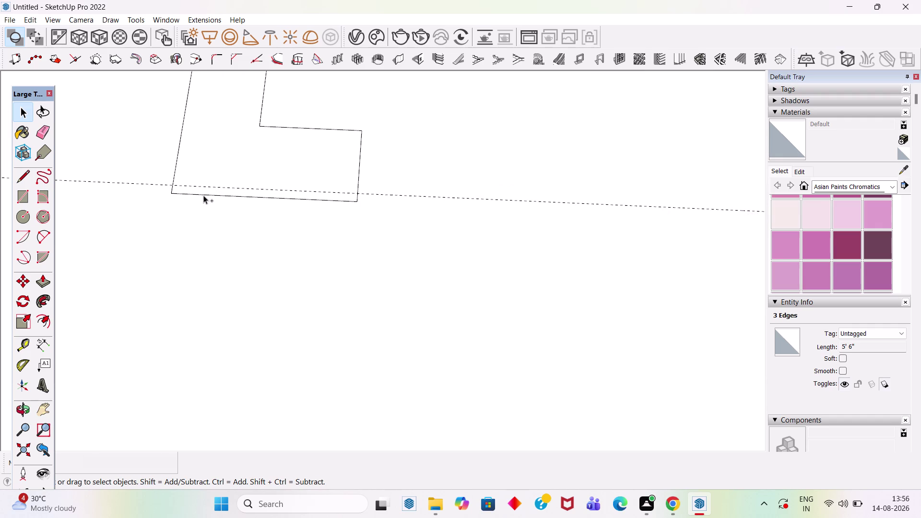
click(205, 195)
Move the selected wall edges down about 1" onto the guide line.
key(m)
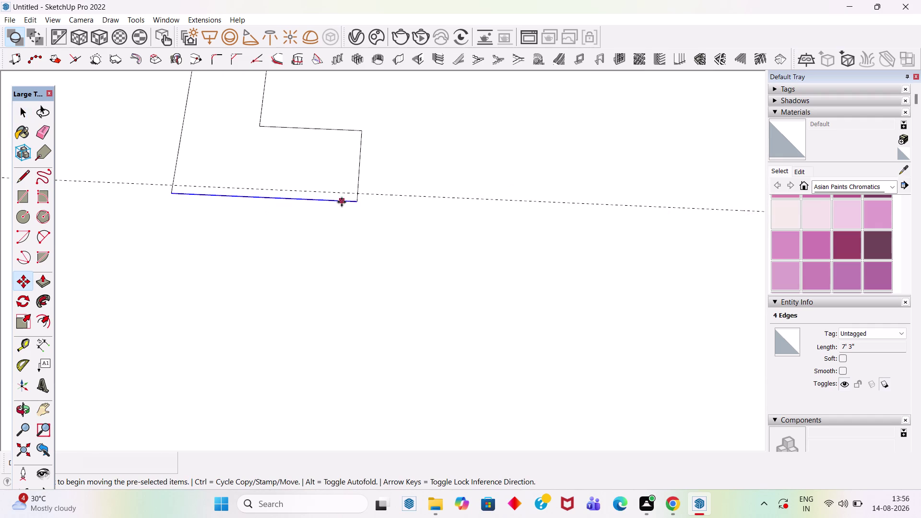
click(356, 201)
click(357, 194)
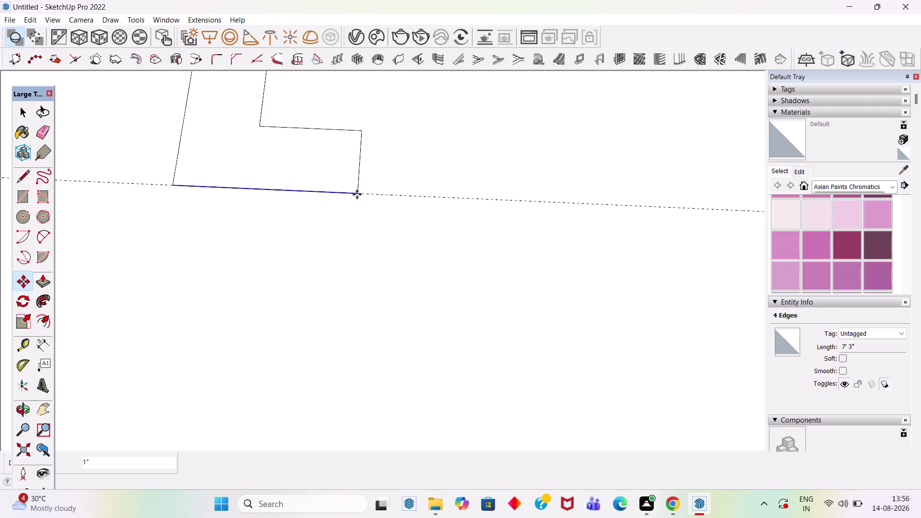
scroll(down, 3)
scroll(down, 3)
scroll(down, 3)
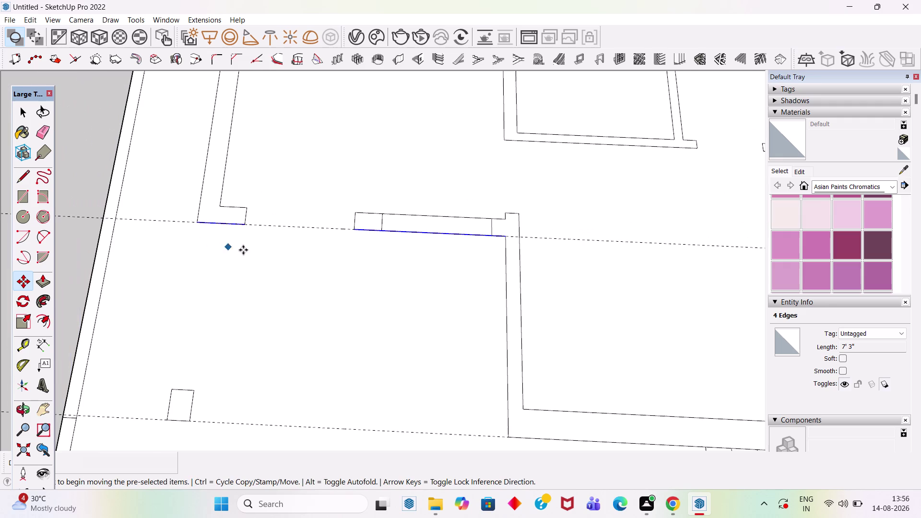
key(space)
scroll(down, 3)
click(182, 183)
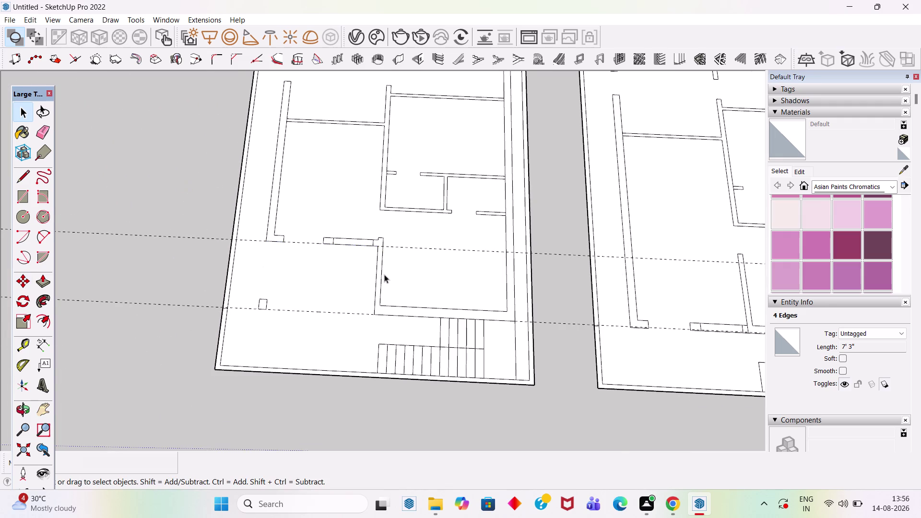
Place two 9" guides, from the wall corner and the room's bottom wall.
scroll(up, 3)
key(t)
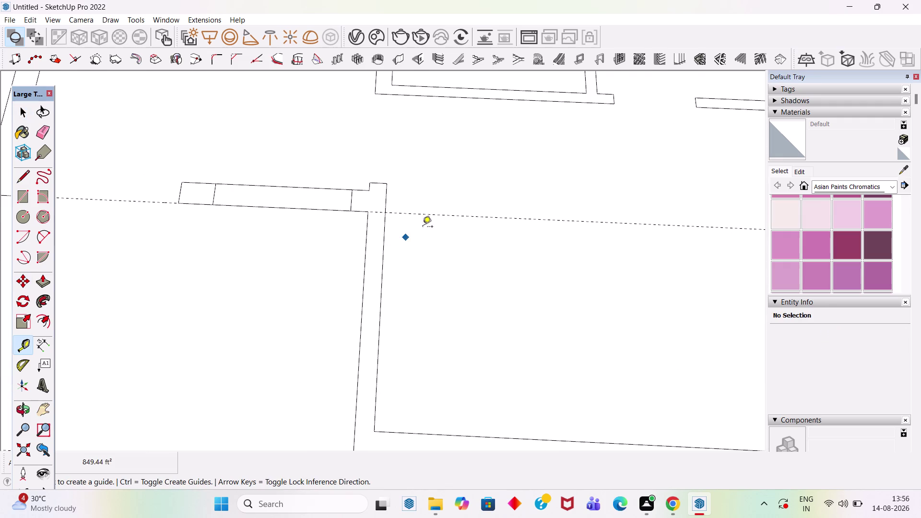
scroll(up, 3)
click(432, 216)
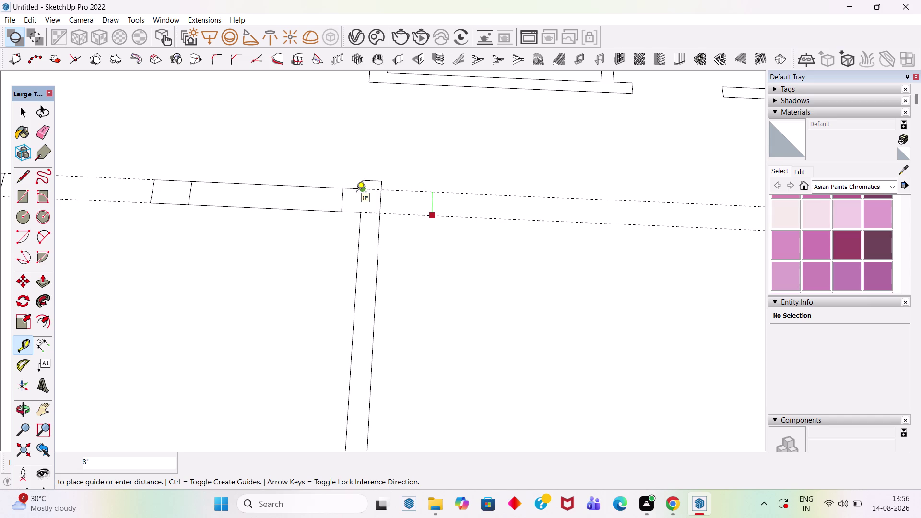
text(9")
key(Return)
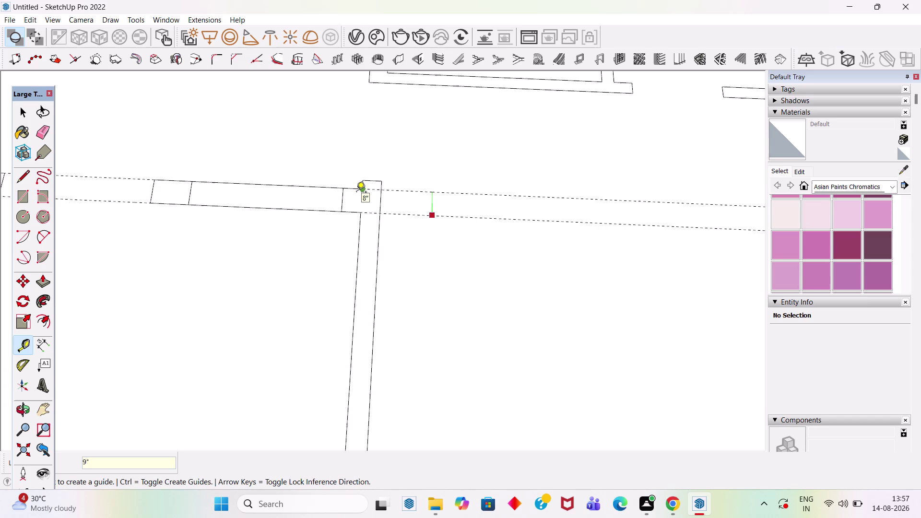
scroll(down, 3)
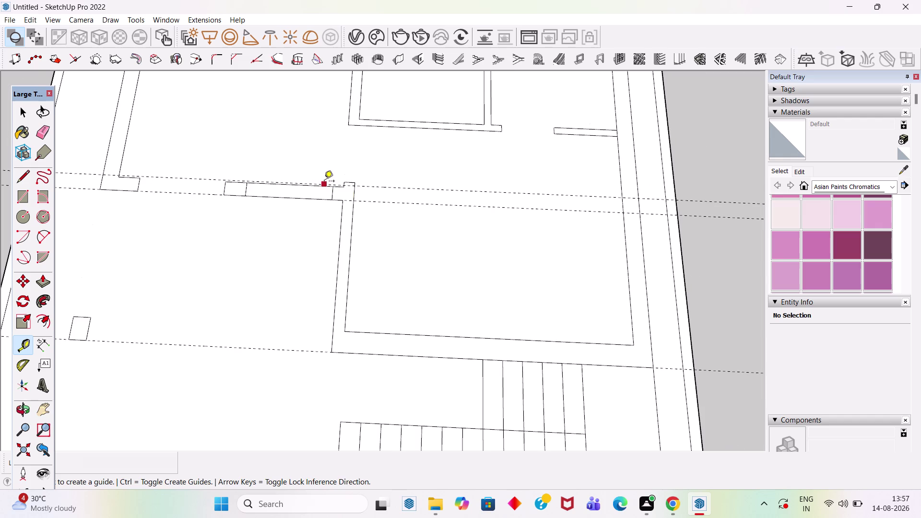
click(427, 358)
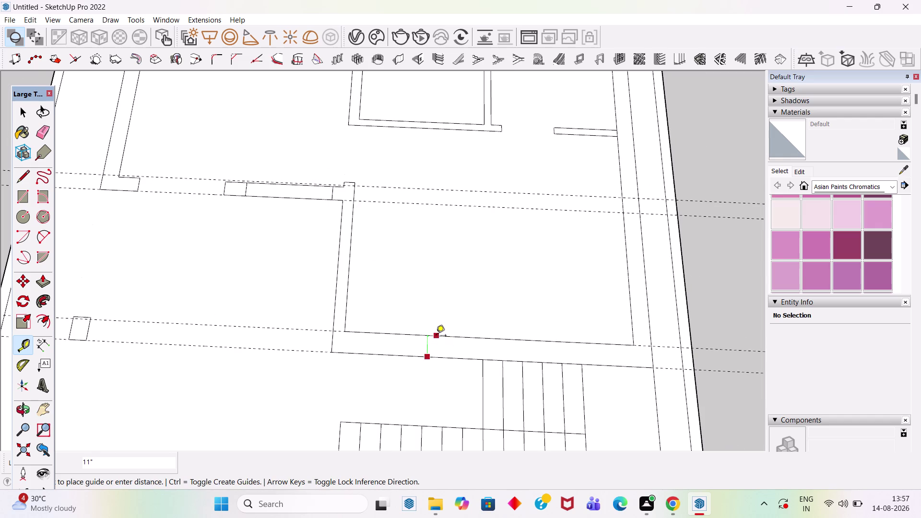
text(9")
key(Return)
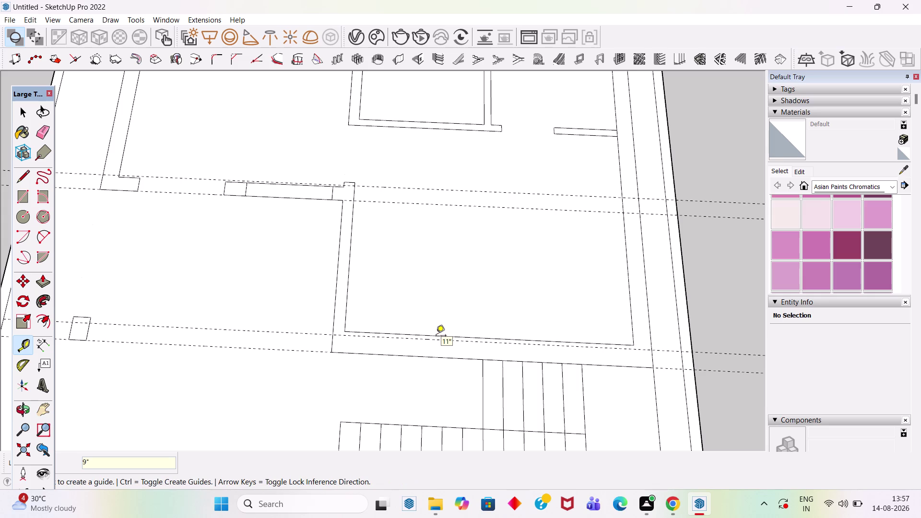
Move the room's bottom wall edge down onto the 9" guide line.
key(space)
scroll(up, 3)
click(423, 335)
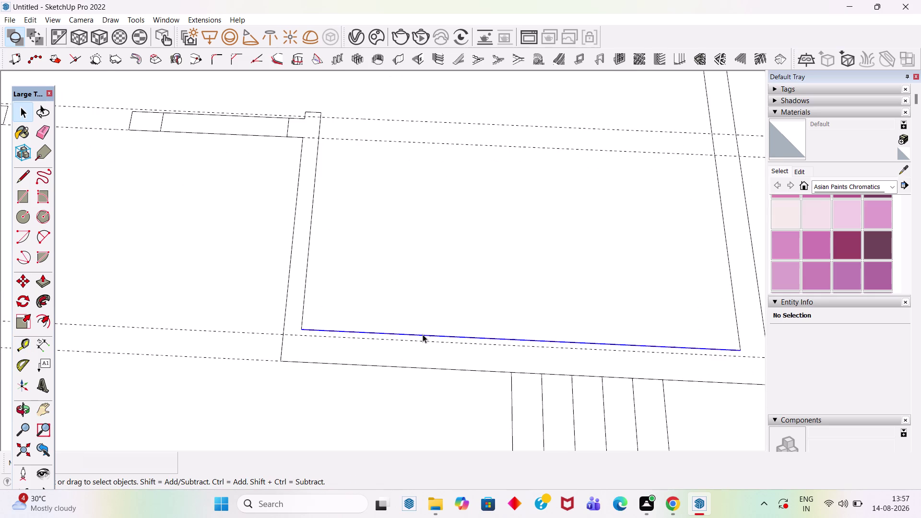
key(m)
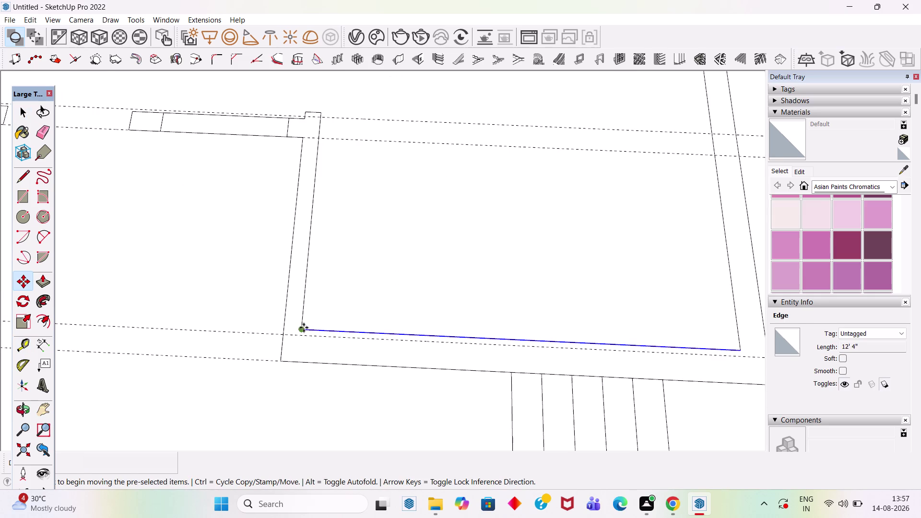
click(303, 327)
click(303, 337)
key(space)
Place a guide 10' from the room's bottom edge.
scroll(down, 3)
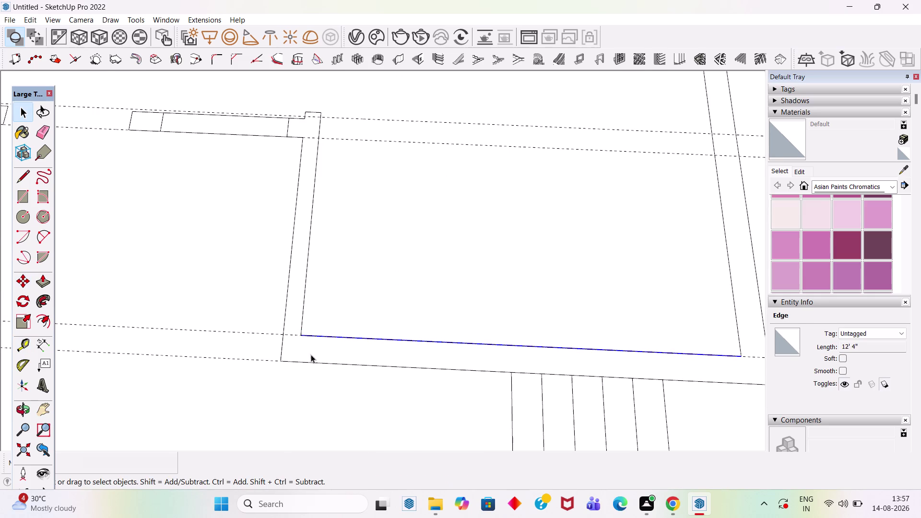
scroll(down, 3)
key(t)
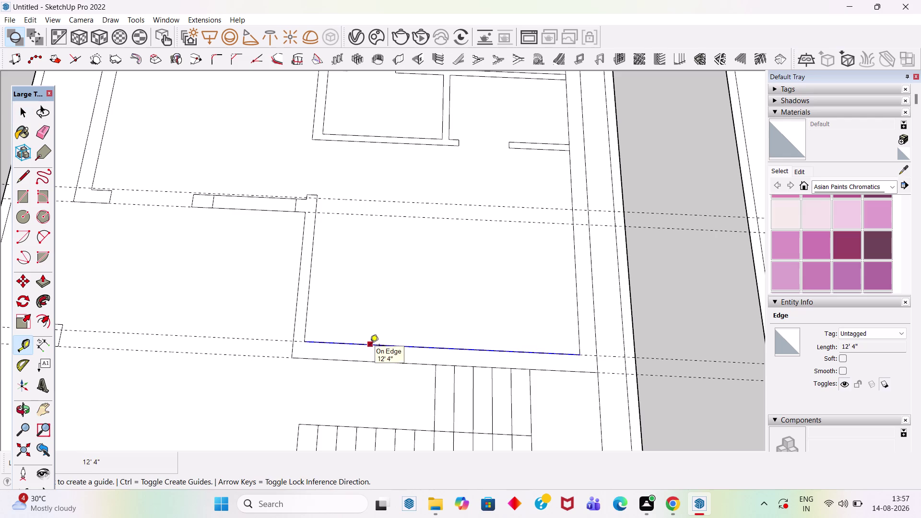
click(370, 346)
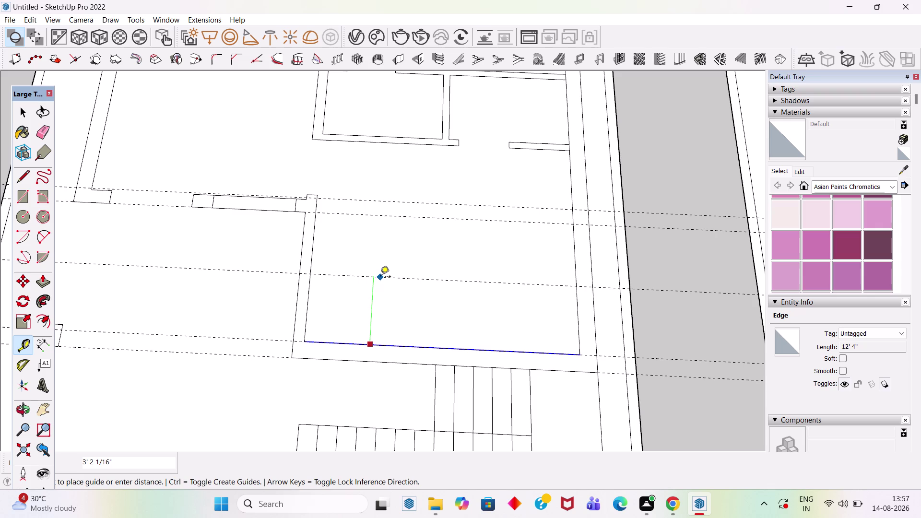
text(10')
key(Return)
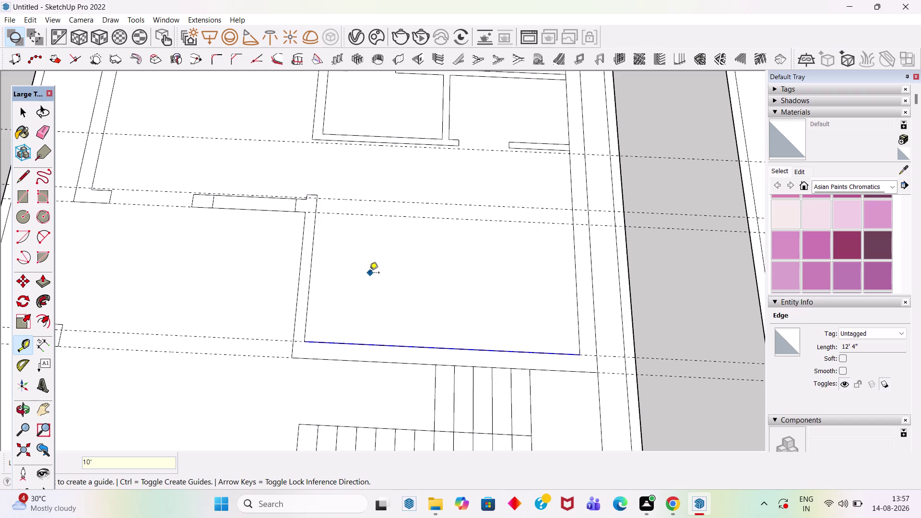
key(space)
Select the wall segment's edges and short end, then snap them onto the guide.
scroll(down, 3)
scroll(up, 3)
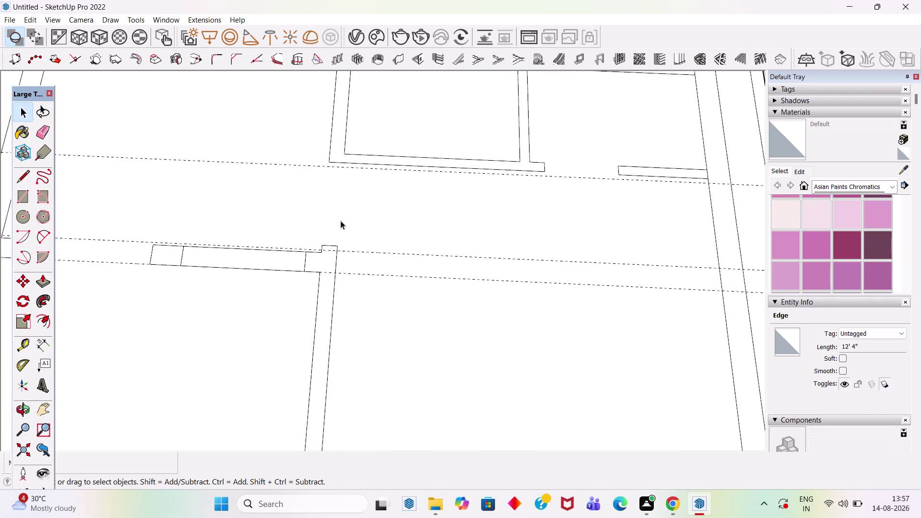
scroll(up, 3)
scroll(down, 3)
scroll(up, 3)
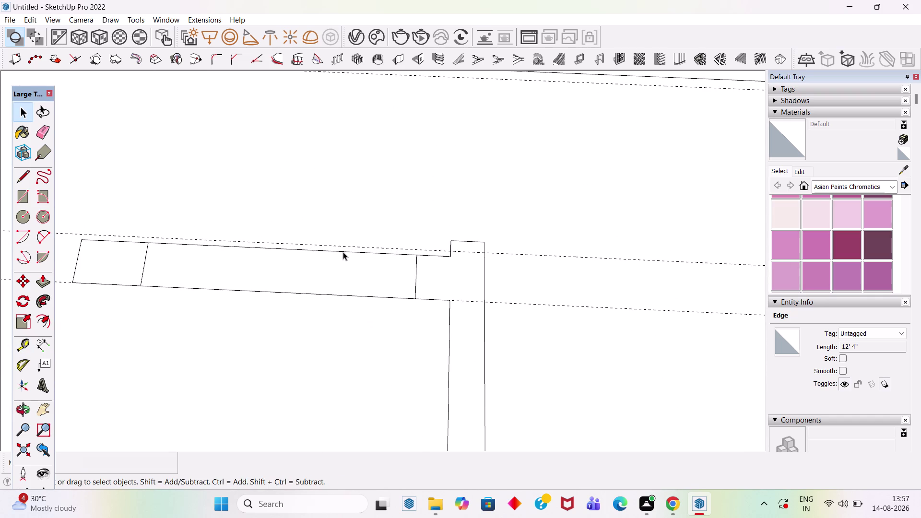
click(343, 252)
click(425, 256)
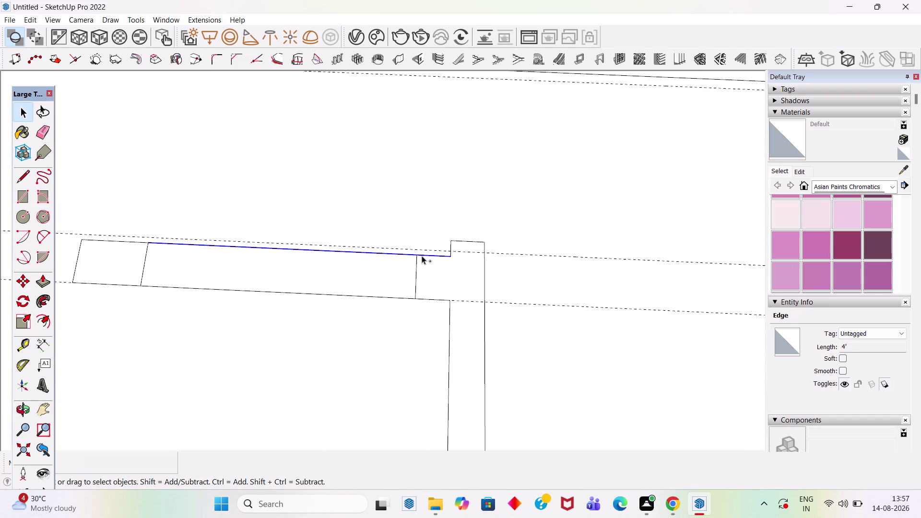
scroll(down, 3)
scroll(up, 3)
click(194, 242)
scroll(down, 3)
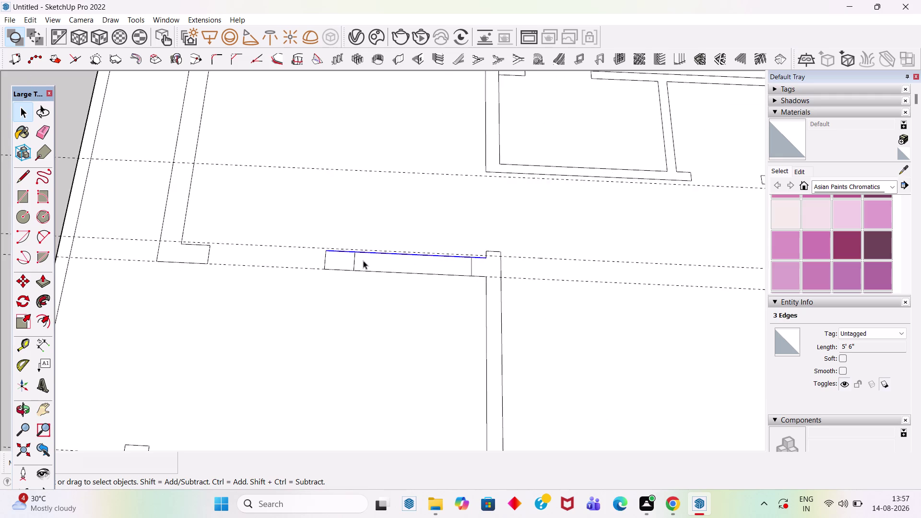
scroll(up, 3)
click(232, 244)
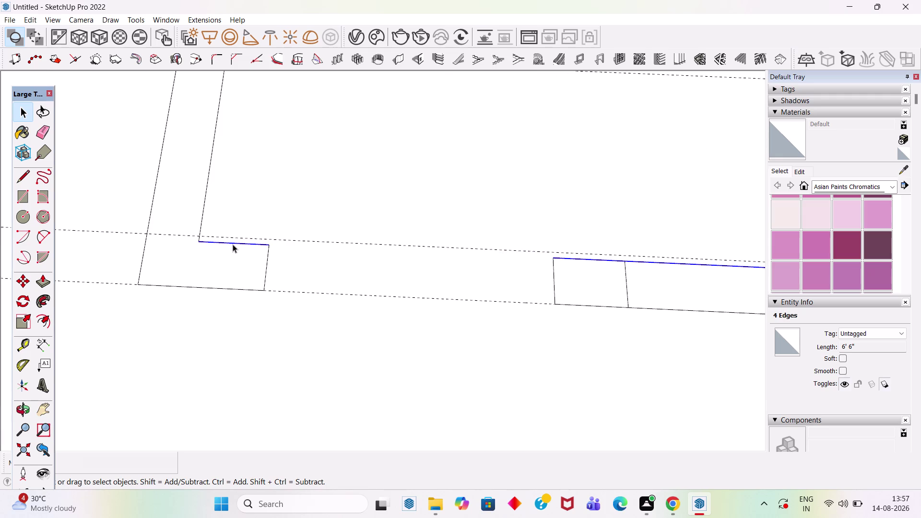
key(m)
click(200, 243)
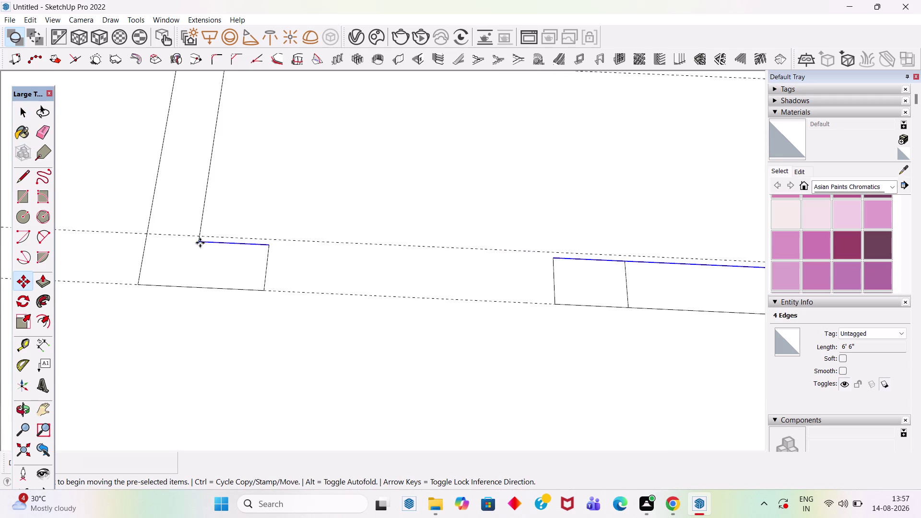
click(200, 234)
key(space)
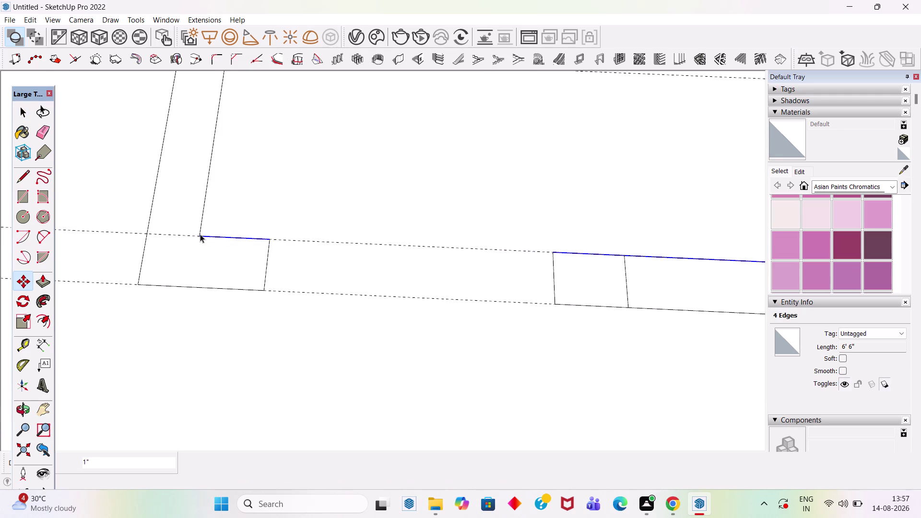
Select the lower wall edges and the short wall piece's edges.
scroll(down, 3)
scroll(up, 3)
scroll(up, 3)
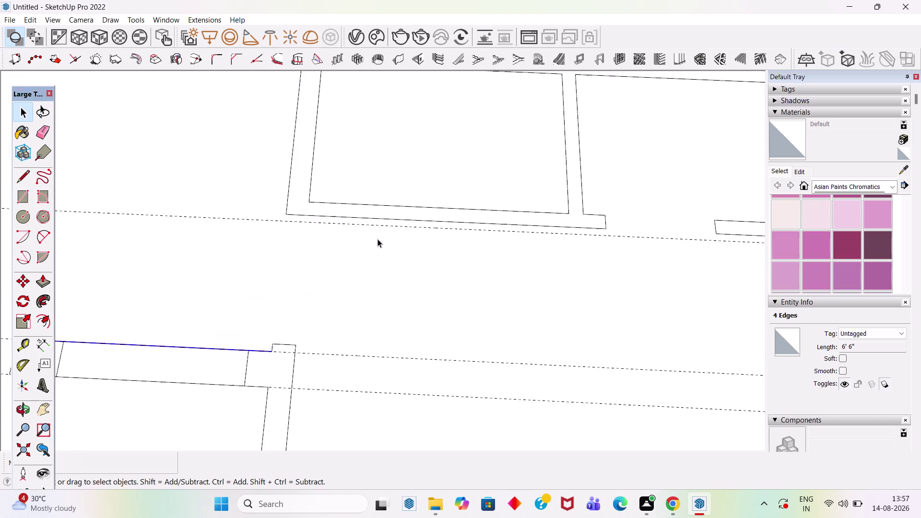
scroll(up, 3)
click(384, 212)
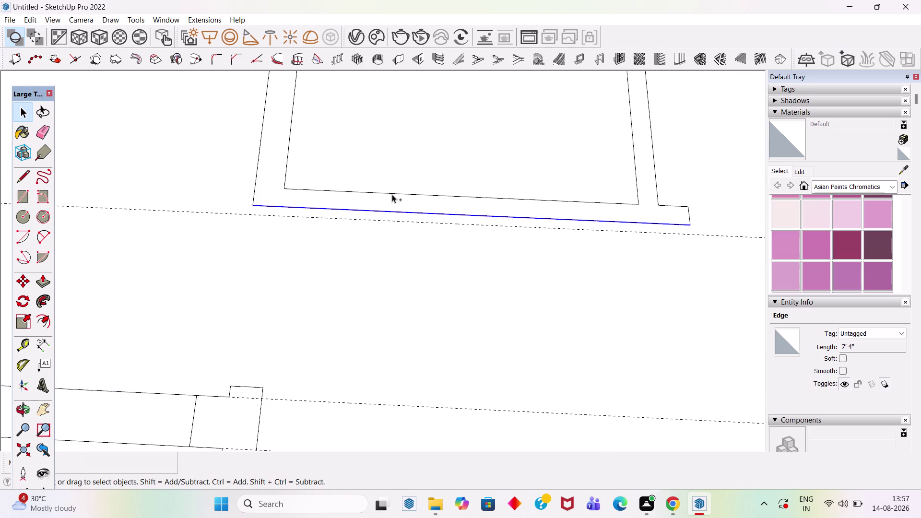
click(392, 194)
scroll(down, 3)
scroll(up, 3)
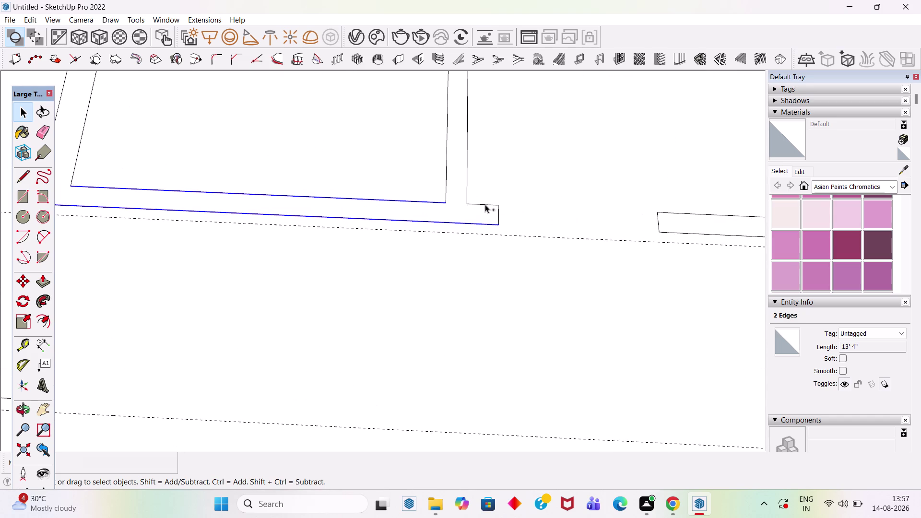
click(485, 204)
scroll(down, 3)
scroll(up, 3)
click(581, 209)
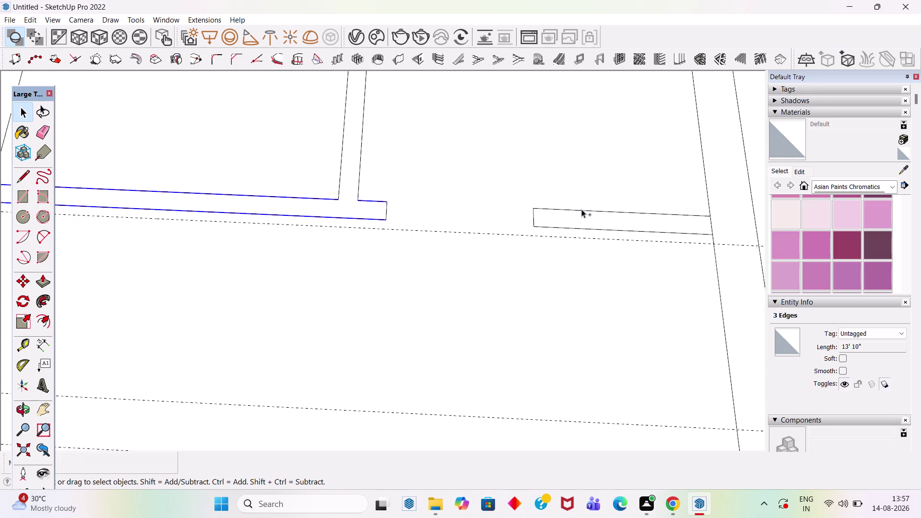
click(581, 227)
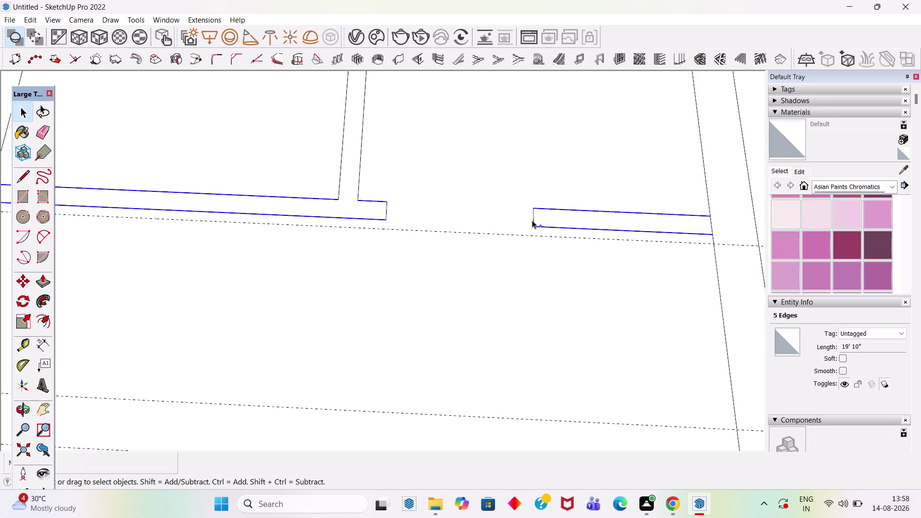
Move the selected lower wall edges down about 2" onto the guide line.
key(m)
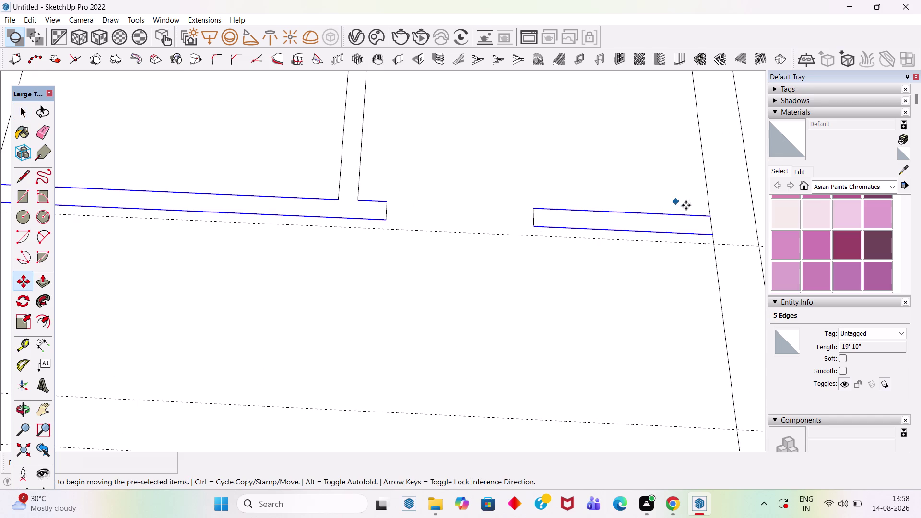
click(712, 235)
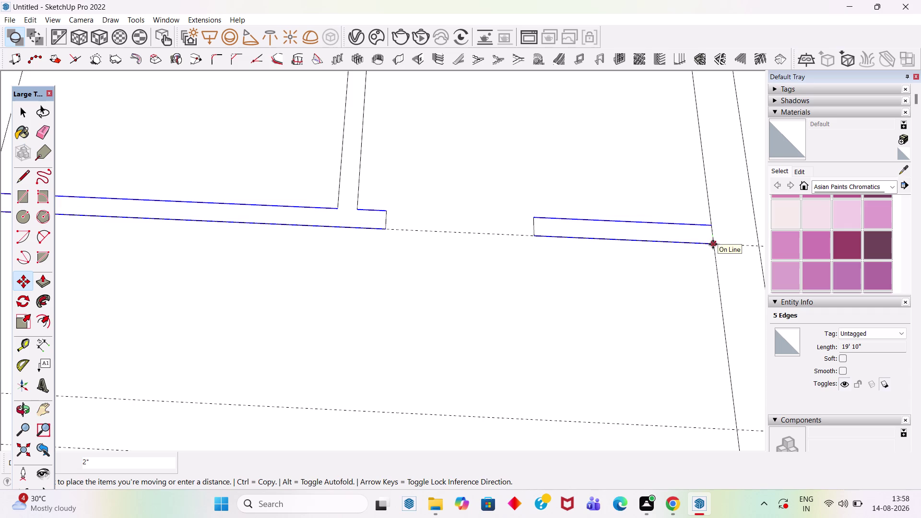
click(712, 244)
key(space)
scroll(down, 3)
scroll(down, 3)
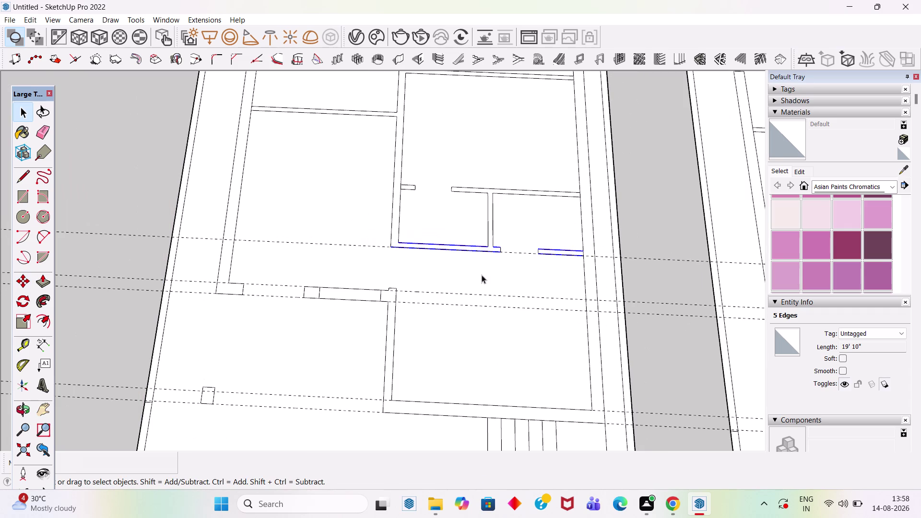
click(31, 20)
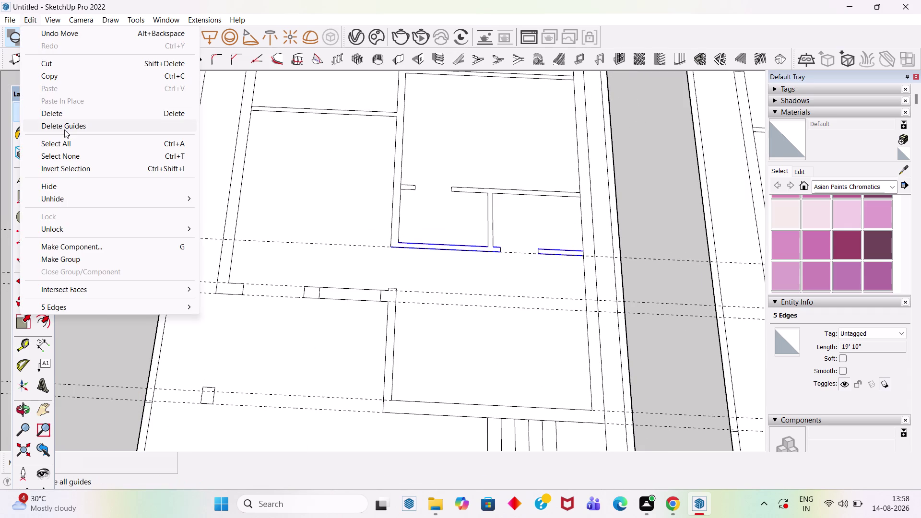
Delete all guides from the model and clear the selection.
click(65, 130)
scroll(up, 3)
click(454, 235)
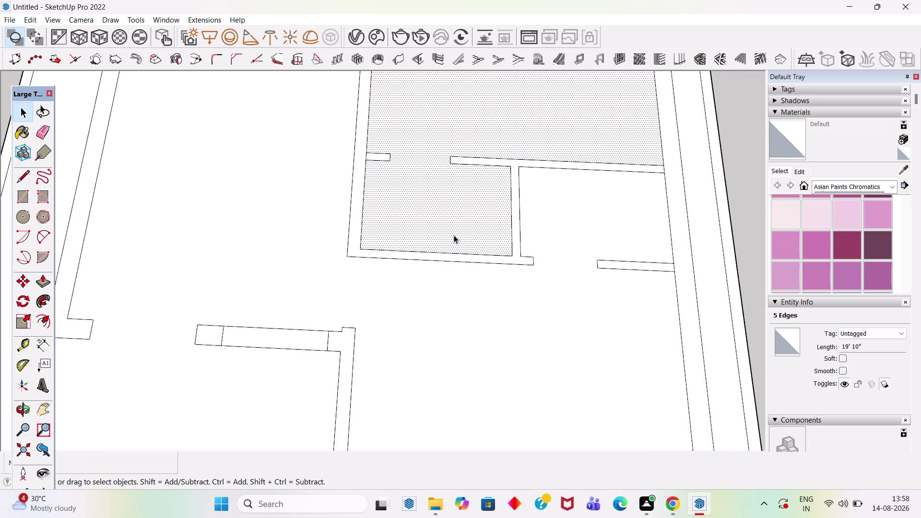
scroll(down, 3)
click(582, 214)
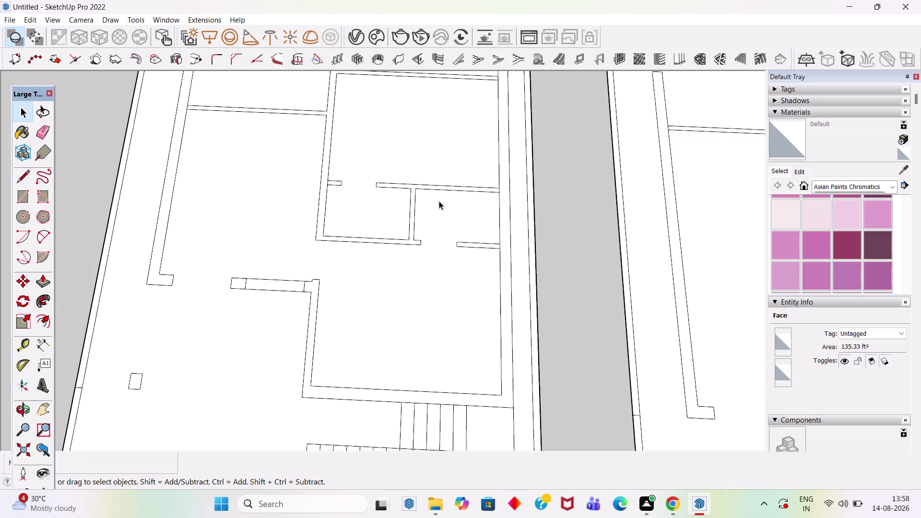
Zoom around the floor plan and switch to Tape Measure for a new guide.
scroll(up, 3)
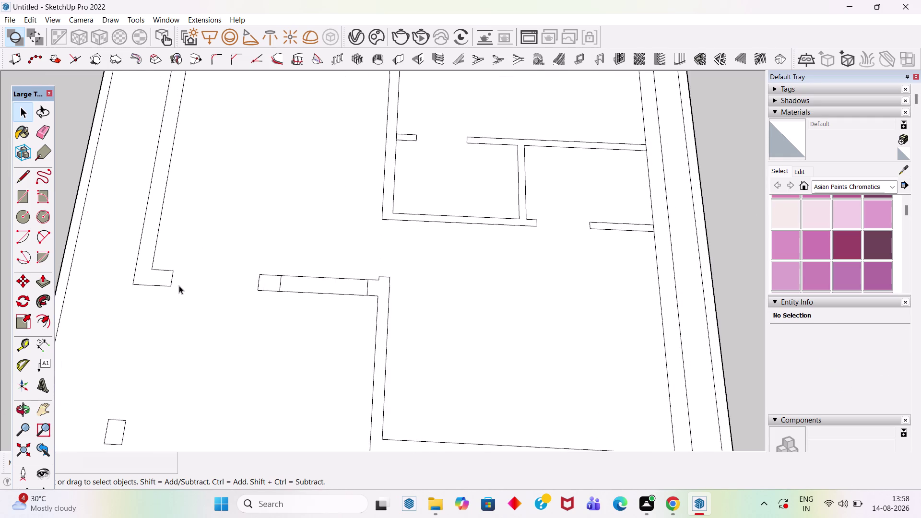
scroll(up, 3)
scroll(down, 3)
scroll(up, 3)
scroll(down, 3)
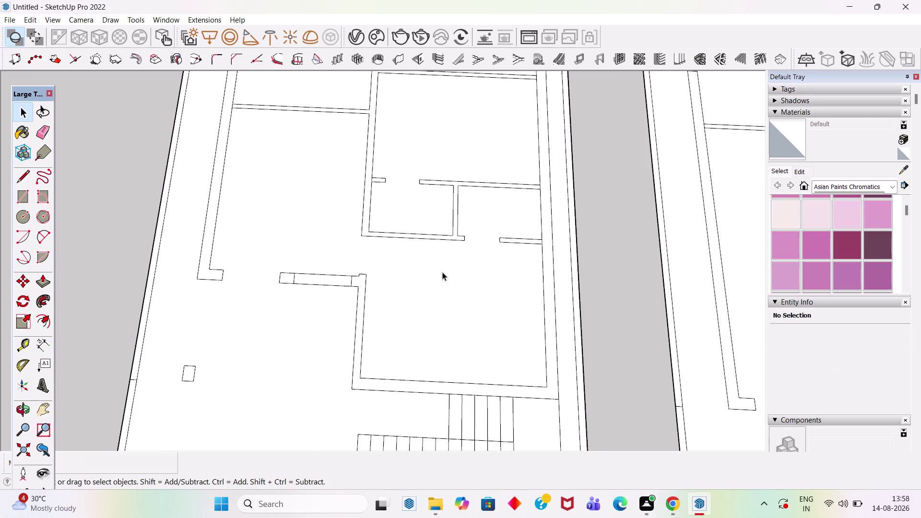
key(t)
scroll(down, 3)
Pull a guide 3' 9" up from the room's lower wall with Tape Measure.
drag(427, 369, 426, 365)
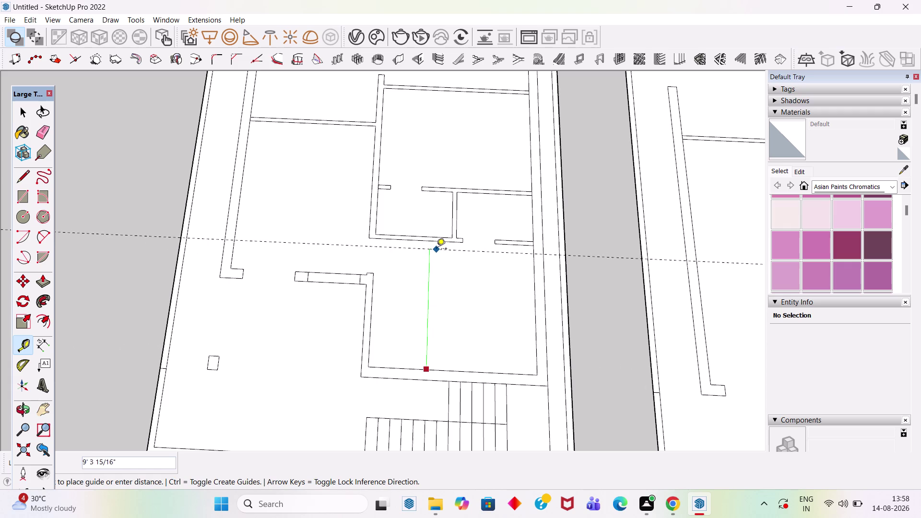
click(439, 240)
scroll(up, 3)
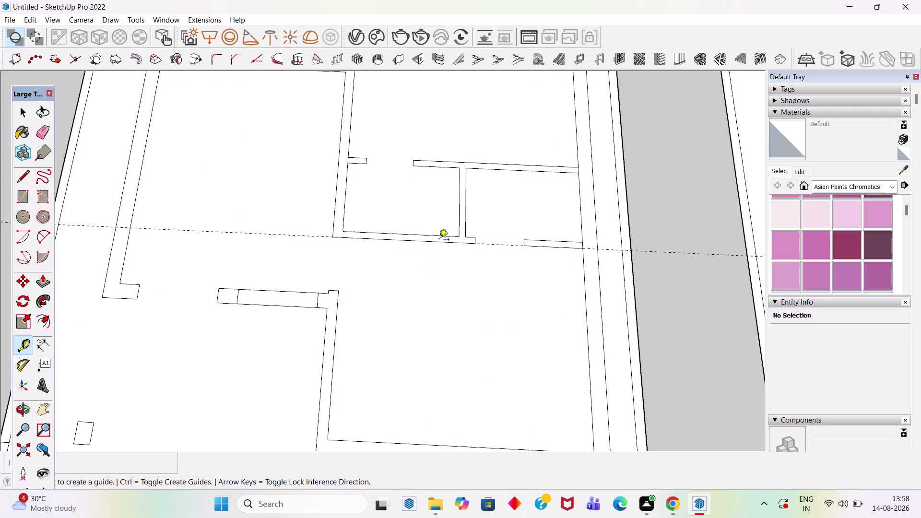
scroll(up, 3)
click(436, 241)
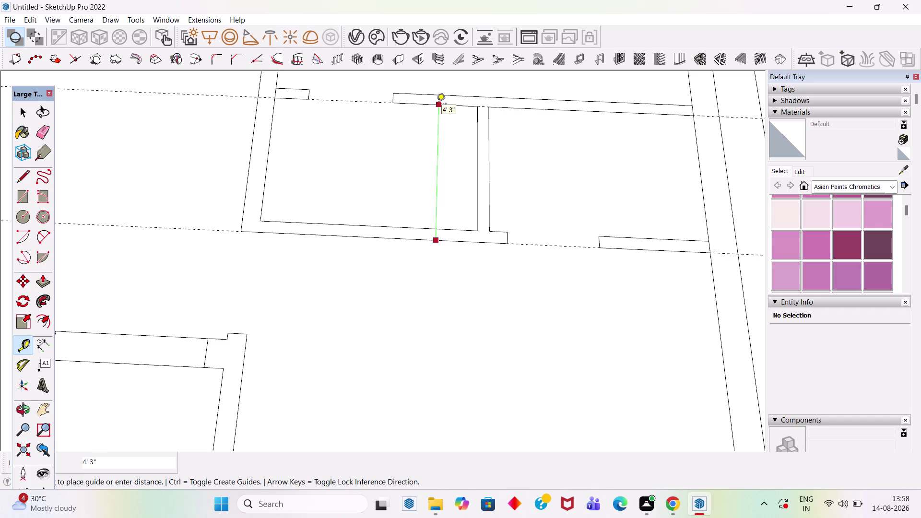
click(432, 232)
click(423, 227)
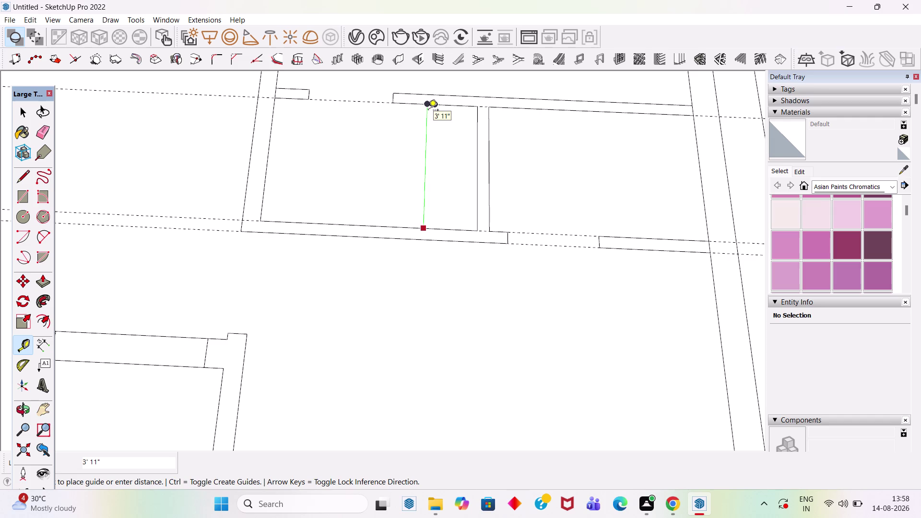
text(3')
key(9)
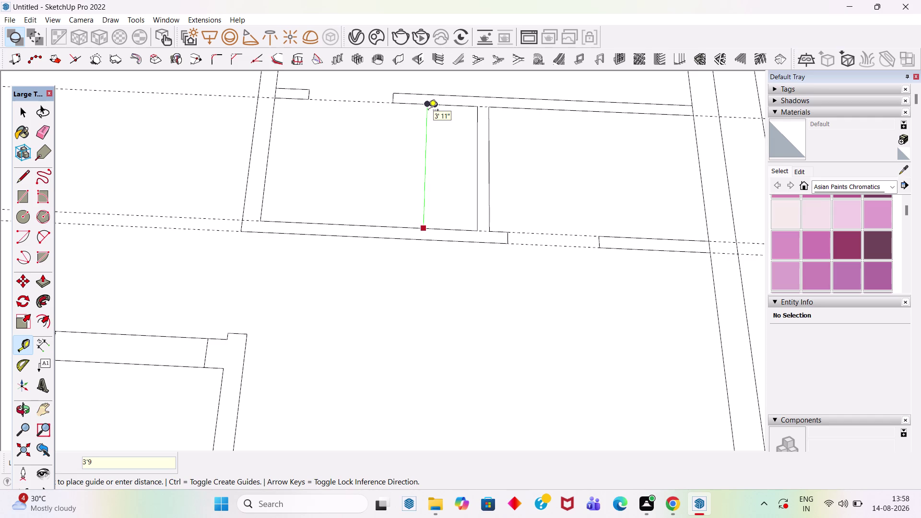
key(shift+quotedbl)
key(Return)
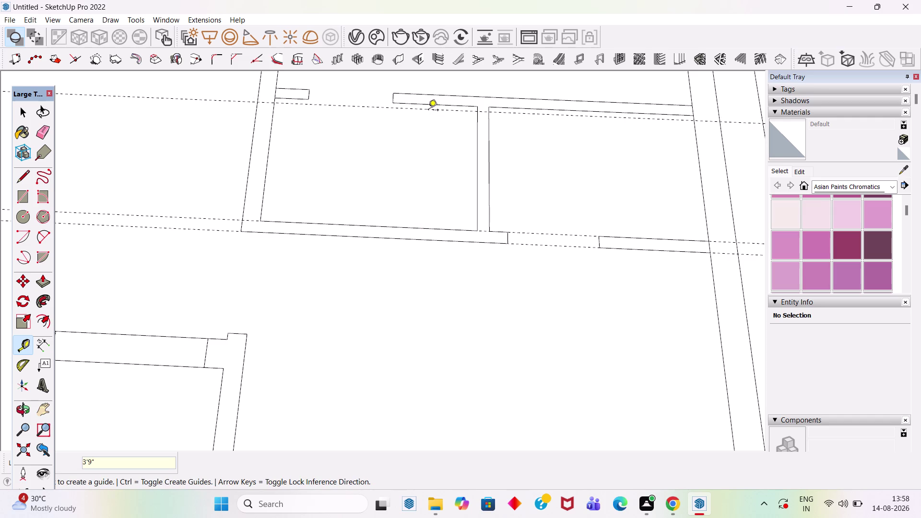
key(space)
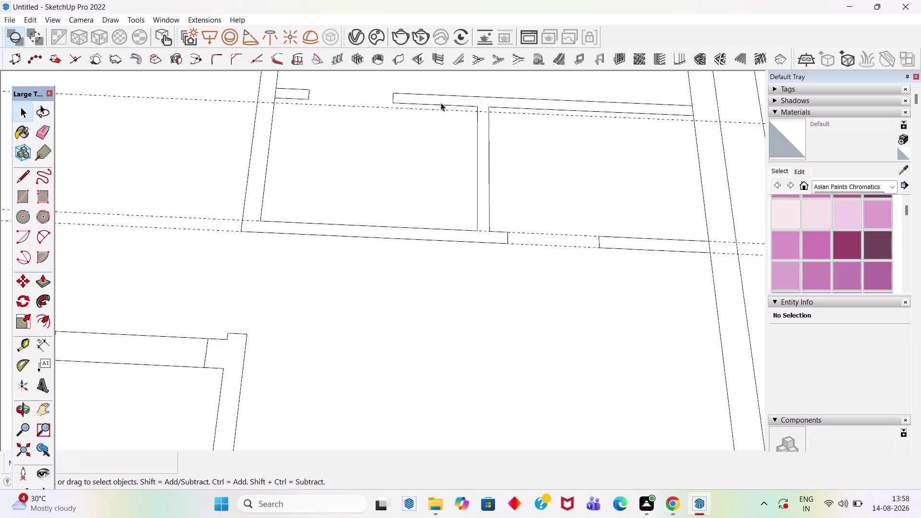
Begin measuring a small offset guide from the upper wall edge.
scroll(up, 3)
key(t)
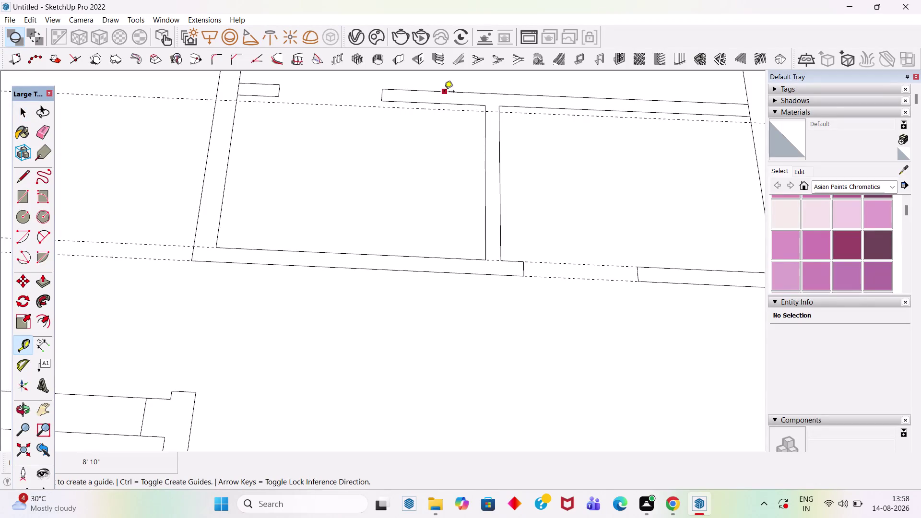
click(444, 92)
key(Escape)
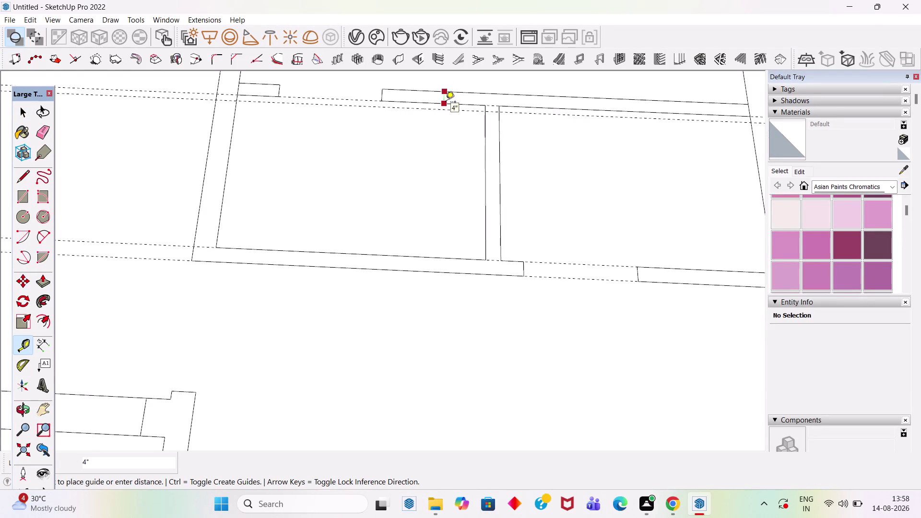
key(space)
click(454, 90)
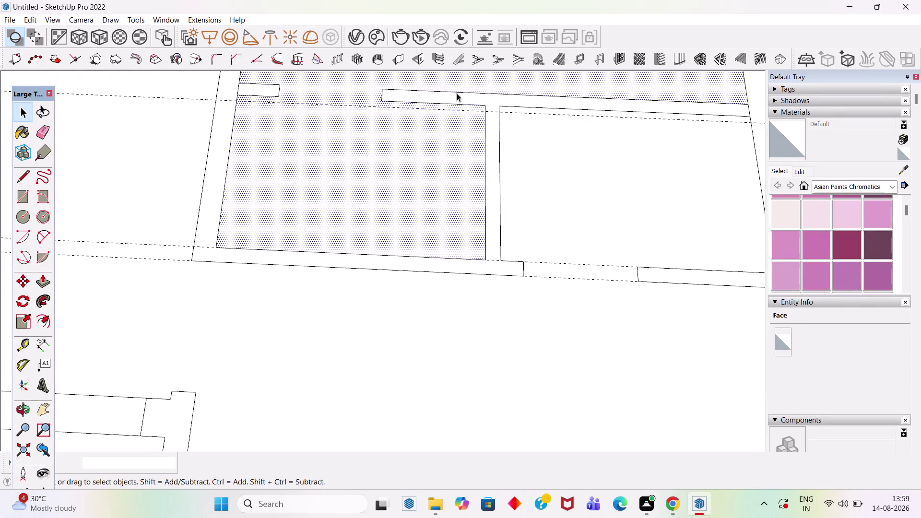
Select the six edges of the upper wall strip and the small stub.
click(456, 90)
click(455, 103)
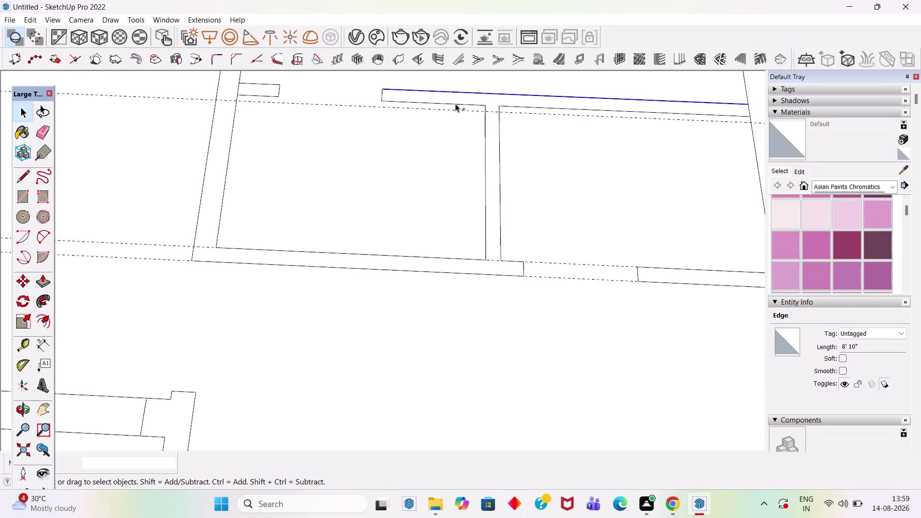
click(509, 105)
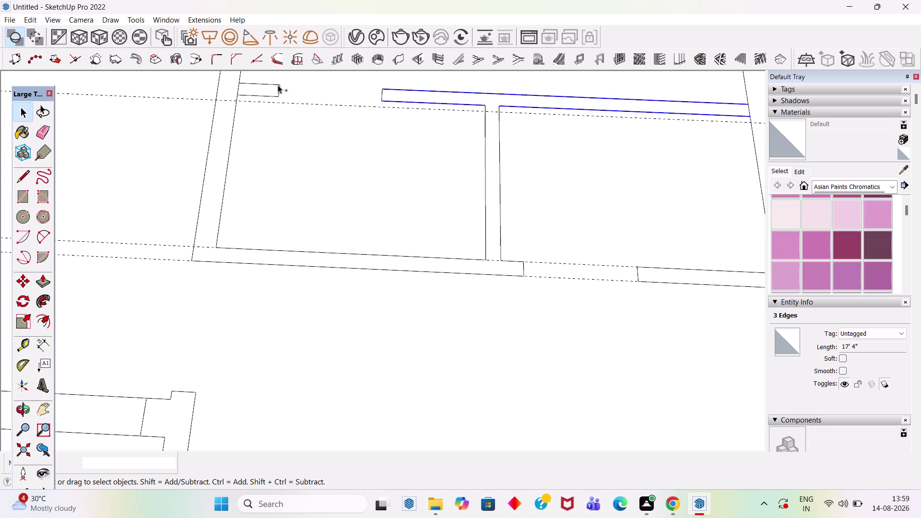
click(277, 83)
click(275, 95)
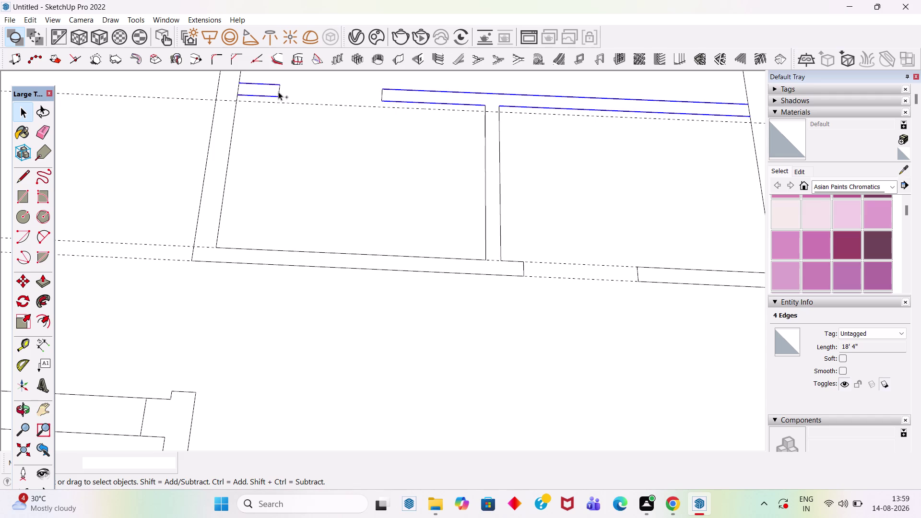
click(278, 91)
Move the selected edges about 2" down onto the new guide line.
key(m)
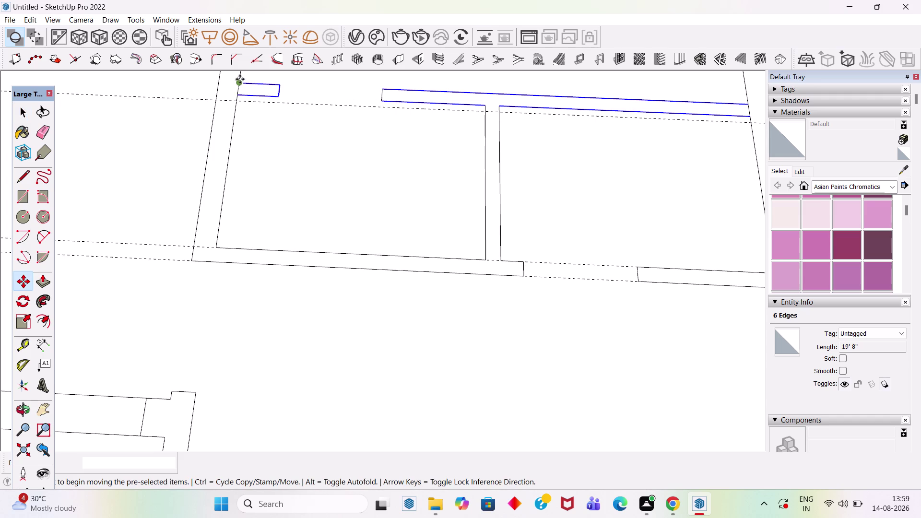
click(238, 95)
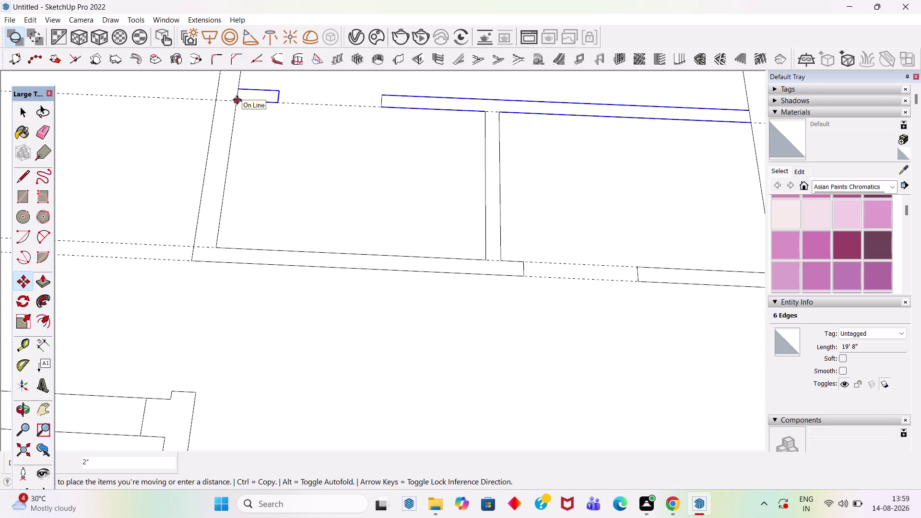
click(237, 100)
key(space)
scroll(down, 3)
scroll(down, 3)
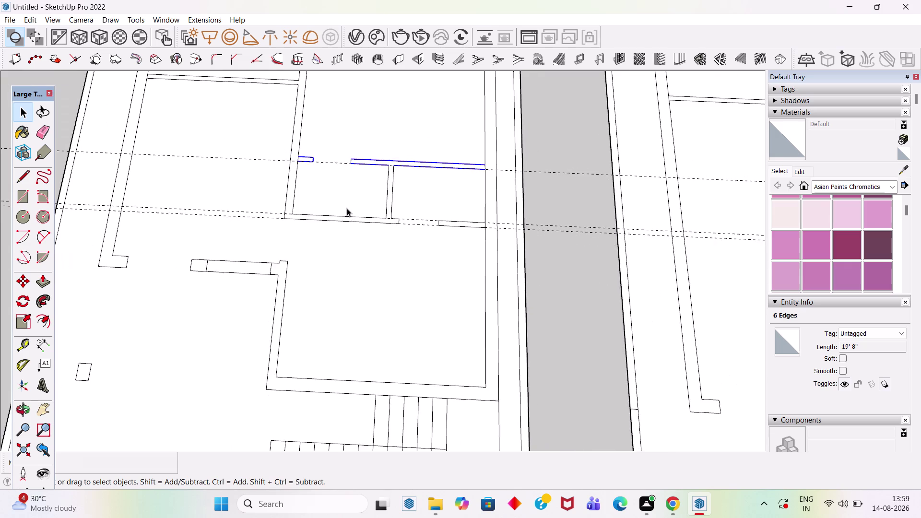
scroll(down, 3)
scroll(up, 3)
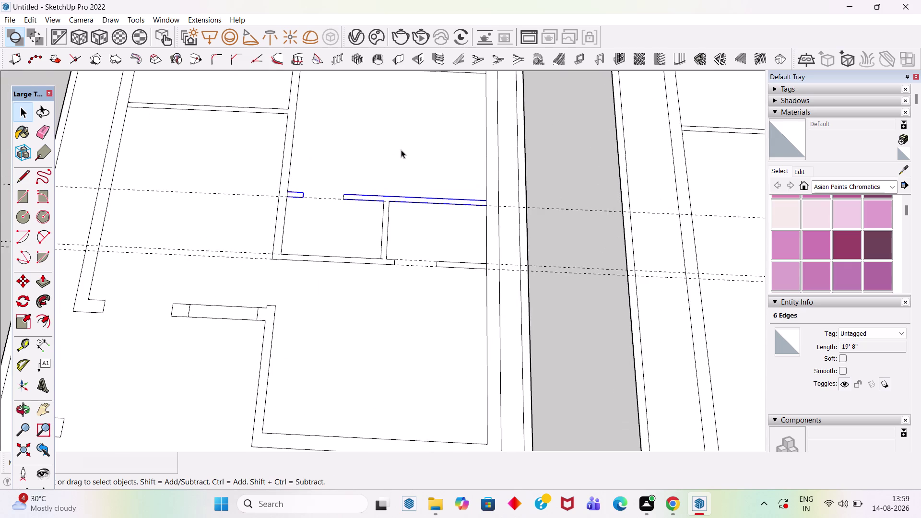
scroll(down, 3)
scroll(down, 3)
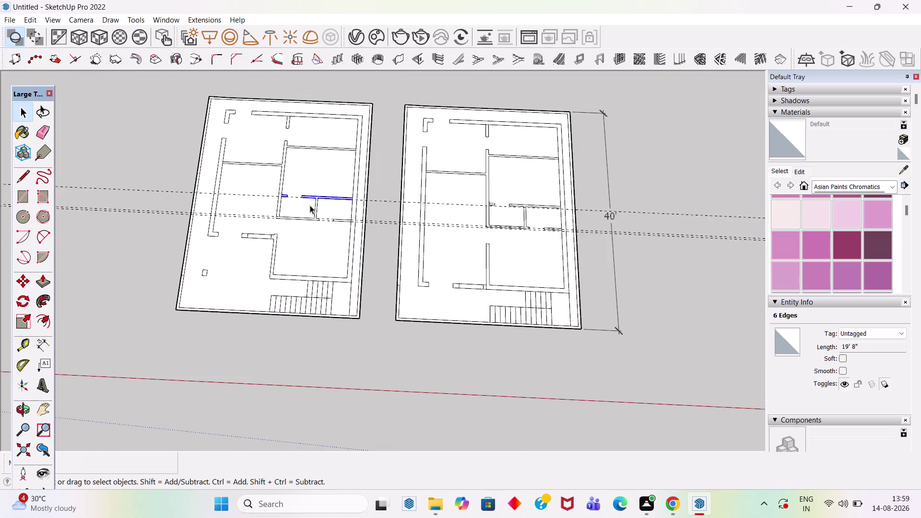
Select the crooked wall-end edges and the short wall piece in the right-hand plan.
scroll(up, 3)
scroll(up, 3)
scroll(up, 3)
scroll(up, 3)
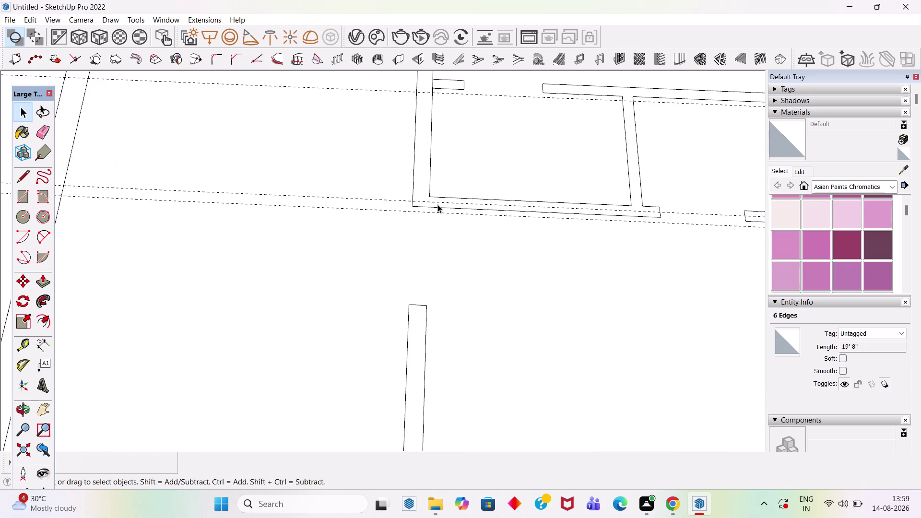
scroll(up, 3)
click(440, 189)
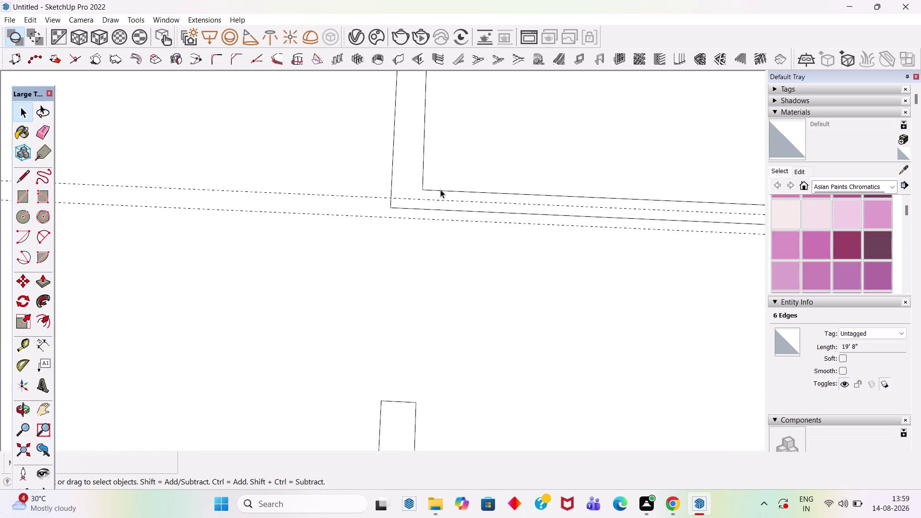
click(453, 210)
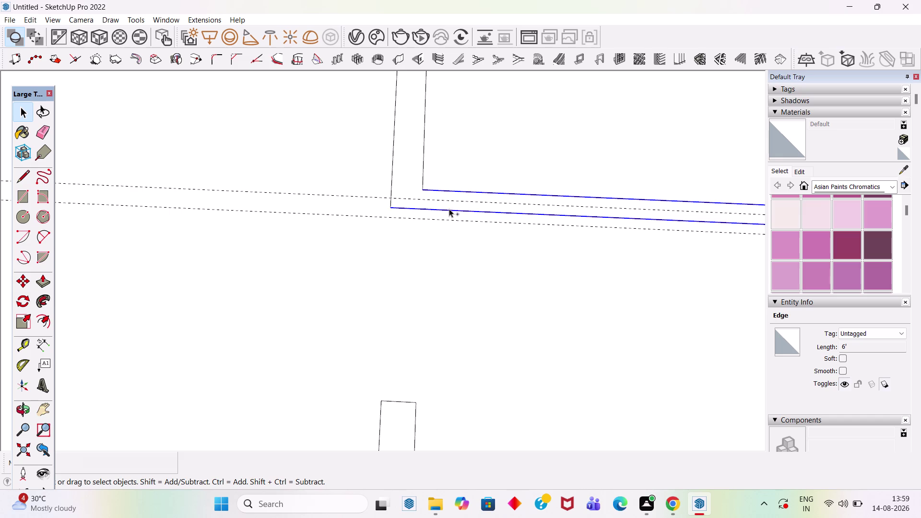
scroll(down, 3)
scroll(up, 3)
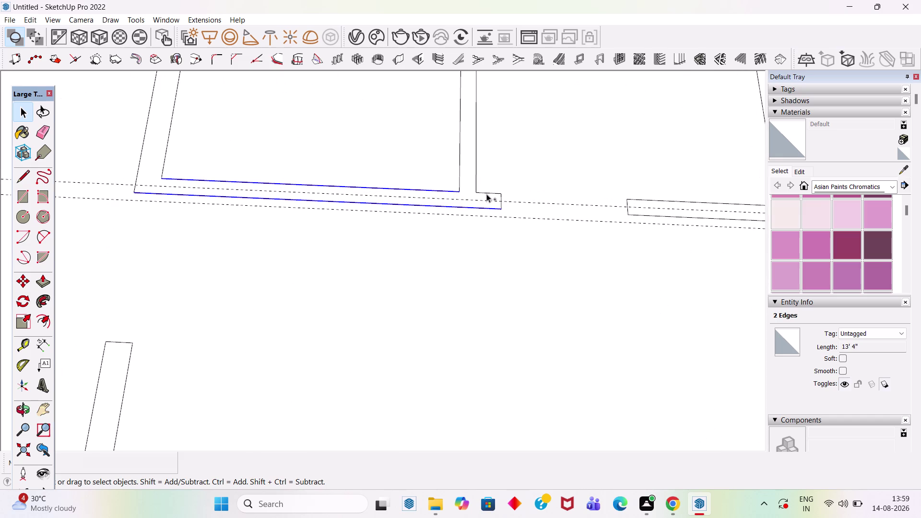
click(488, 192)
click(500, 197)
scroll(down, 3)
scroll(up, 3)
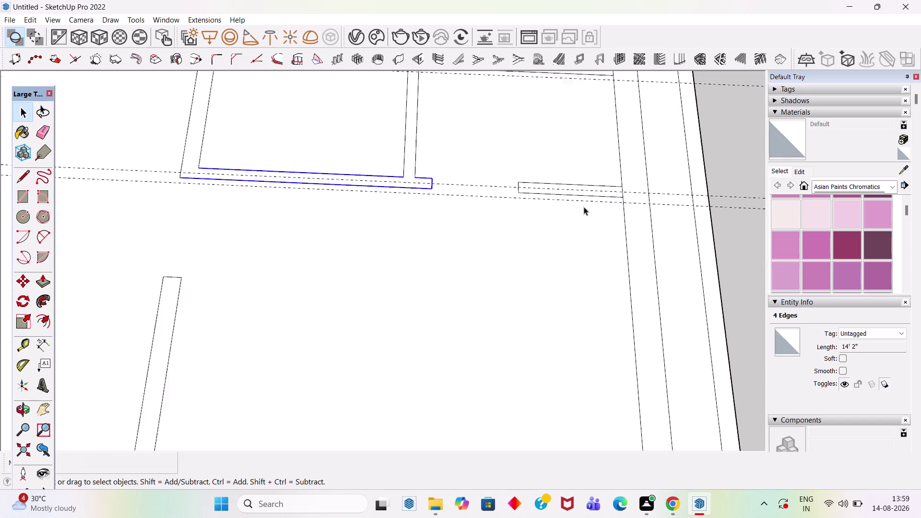
scroll(up, 3)
click(565, 178)
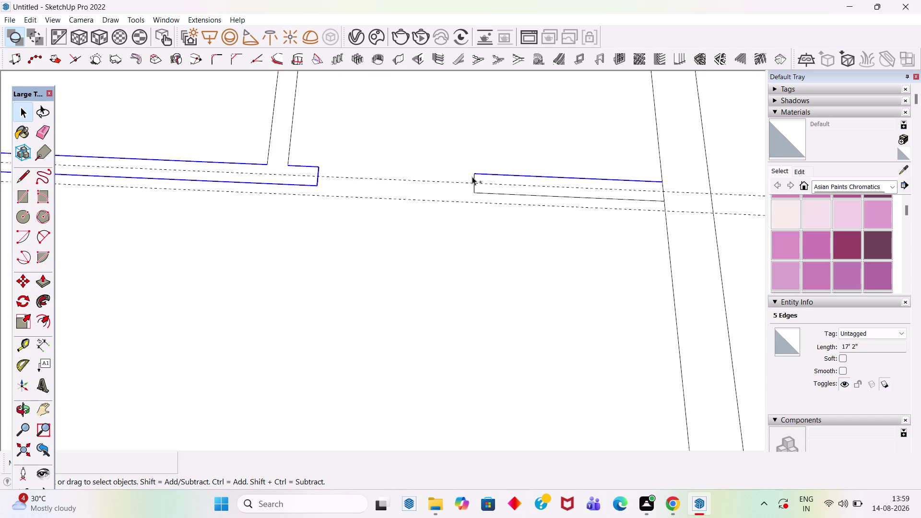
click(474, 178)
click(487, 193)
Move those wall-end edges onto the dashed guide line.
key(m)
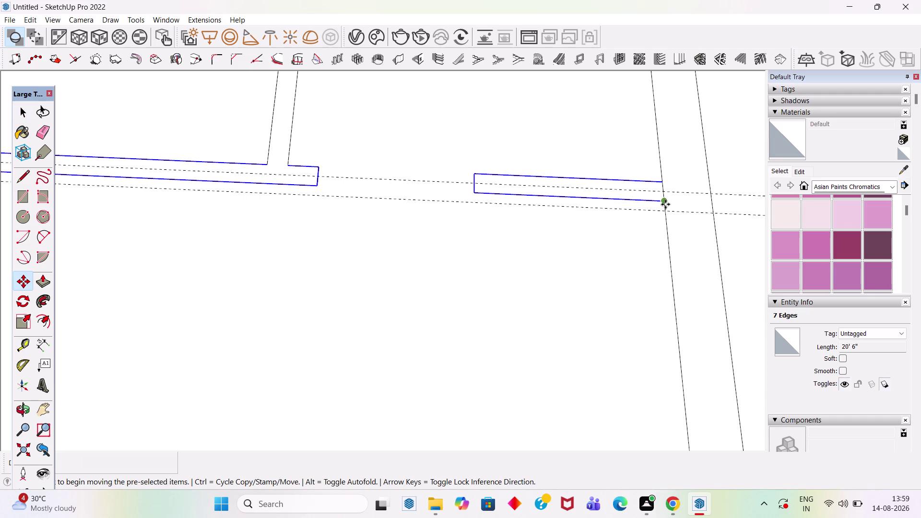
click(665, 204)
click(665, 211)
key(space)
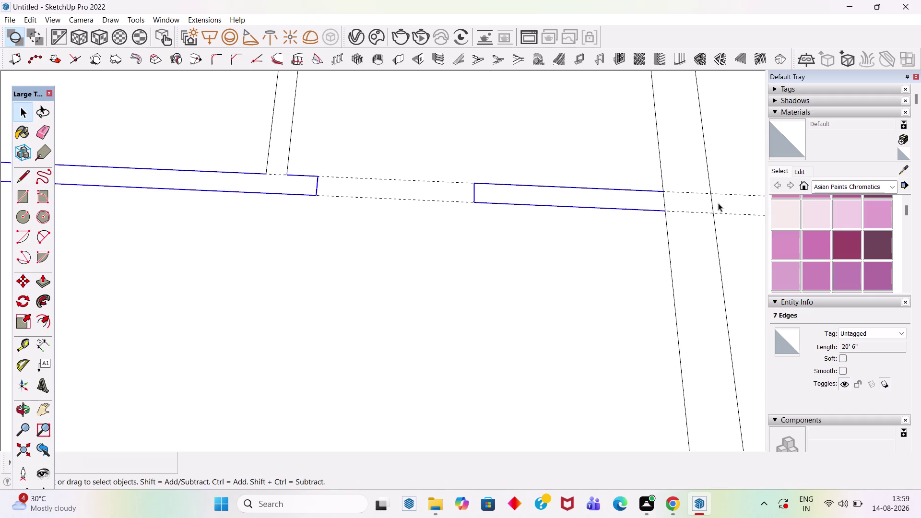
scroll(down, 3)
scroll(down, 3)
scroll(up, 3)
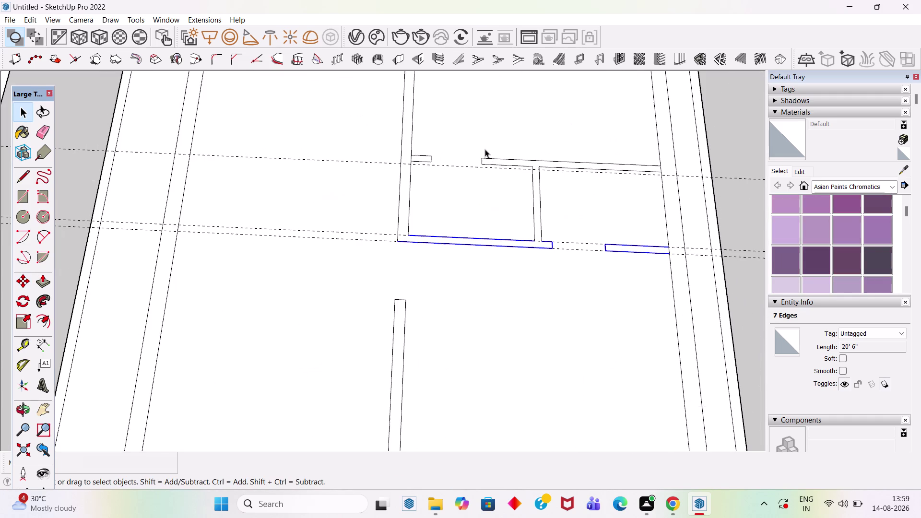
scroll(down, 3)
scroll(up, 3)
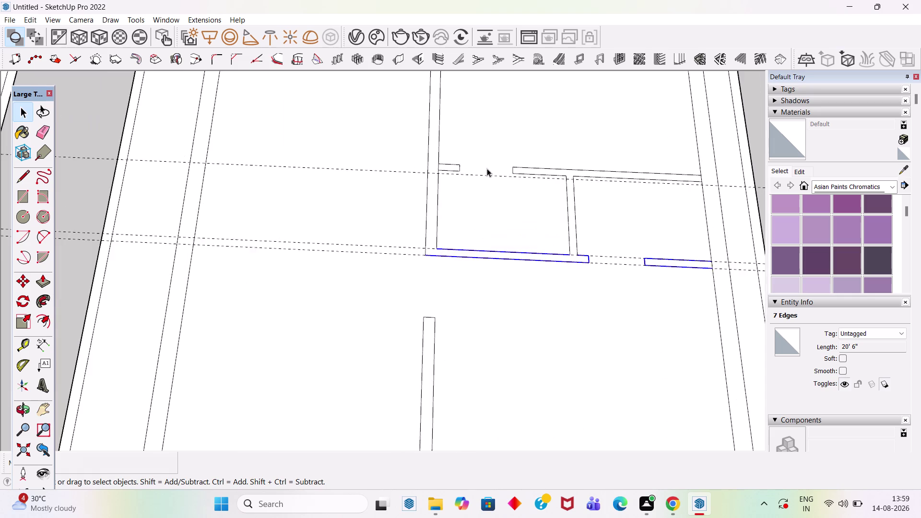
scroll(up, 3)
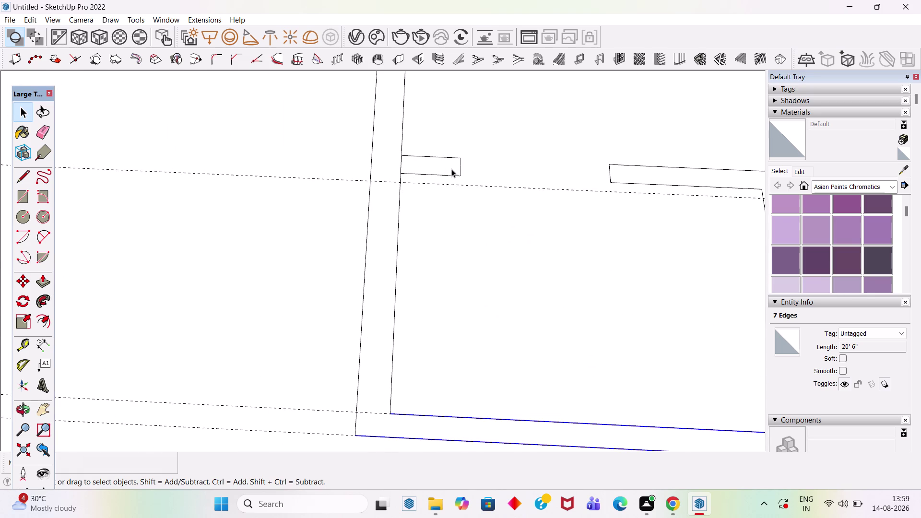
Select the small wall stub together with the upper wall run edges.
double_click(451, 169)
scroll(down, 3)
scroll(up, 3)
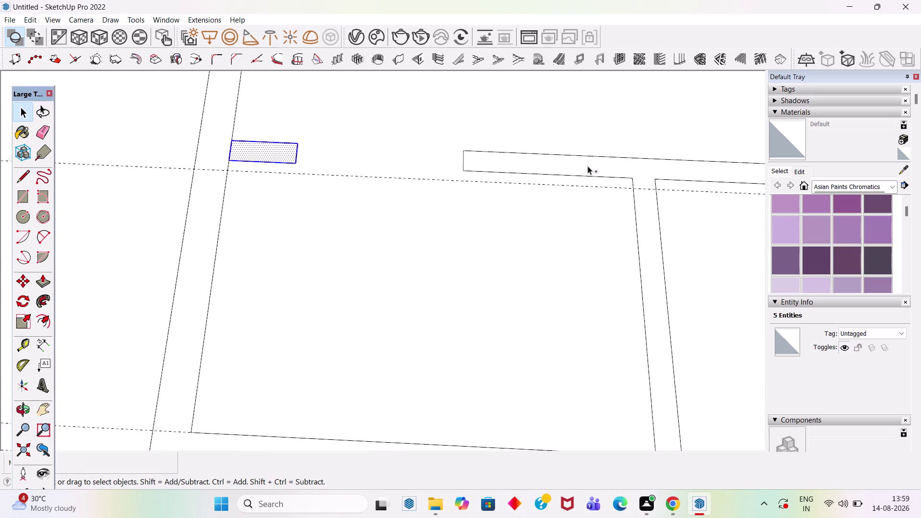
double_click(586, 168)
click(586, 168)
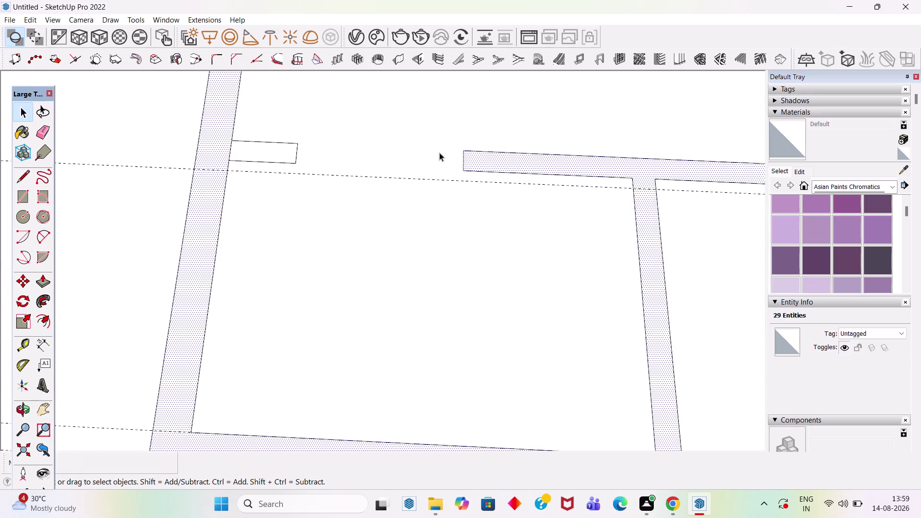
double_click(292, 151)
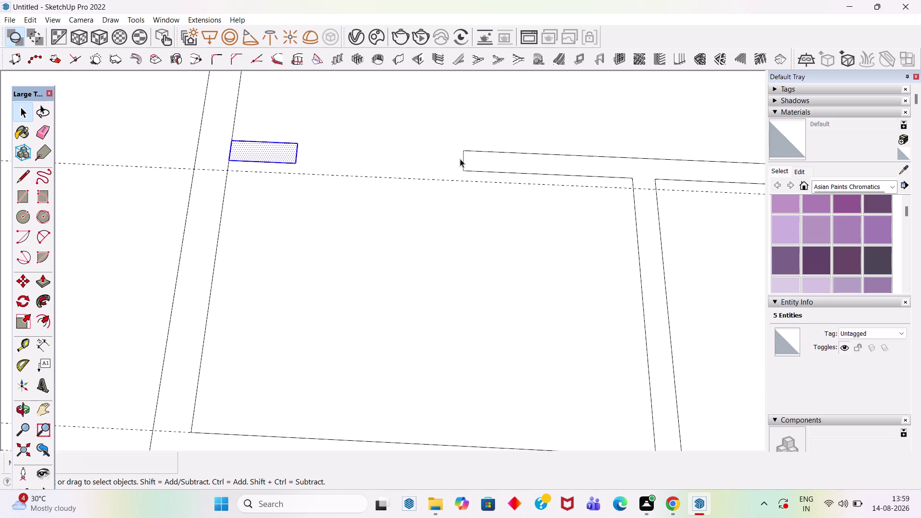
click(463, 160)
click(475, 151)
click(484, 170)
scroll(down, 3)
scroll(up, 3)
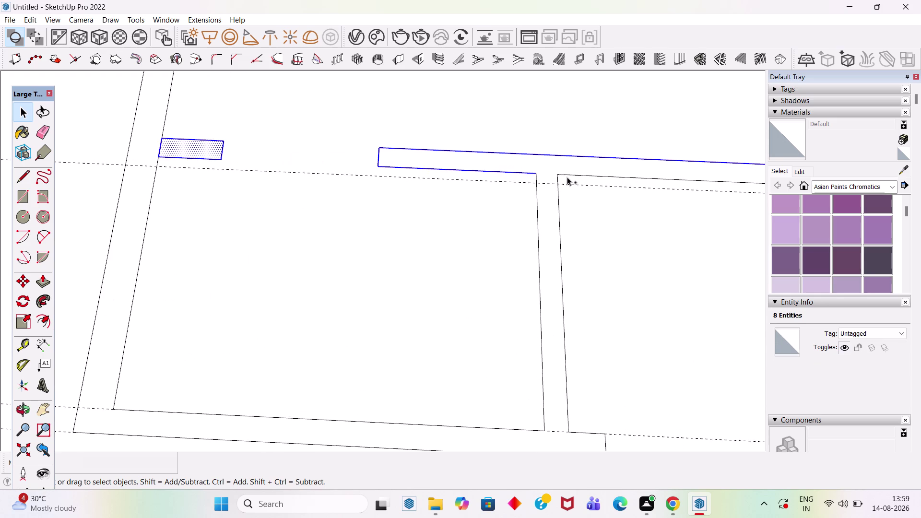
click(568, 174)
scroll(down, 3)
scroll(up, 3)
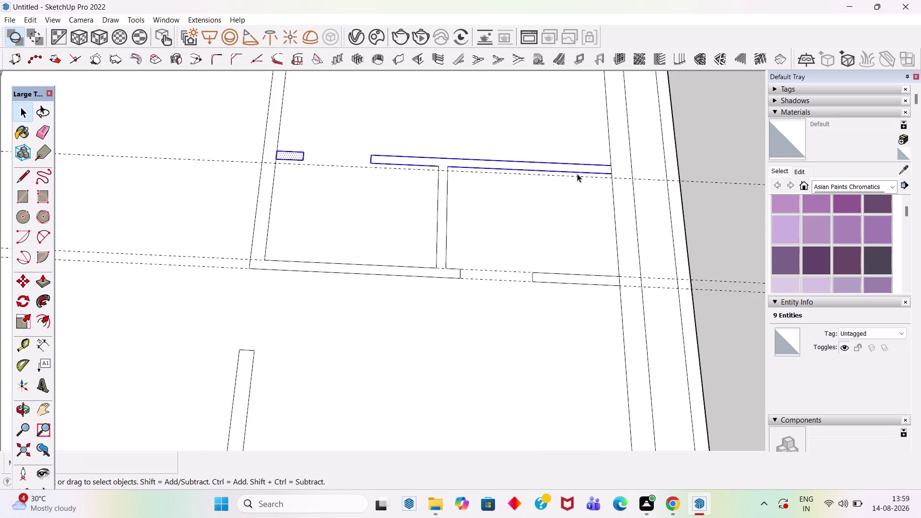
Move the stub and upper wall run down onto the guide line.
key(m)
click(614, 173)
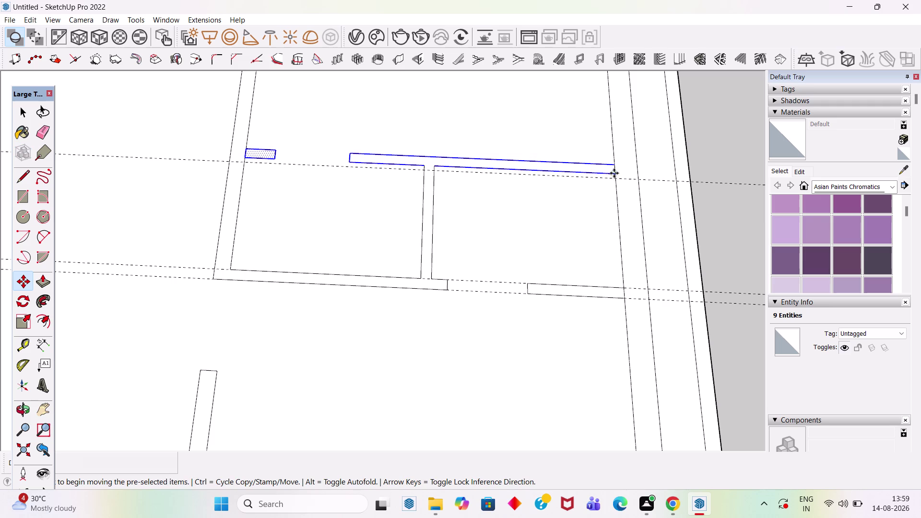
click(614, 176)
key(space)
scroll(down, 3)
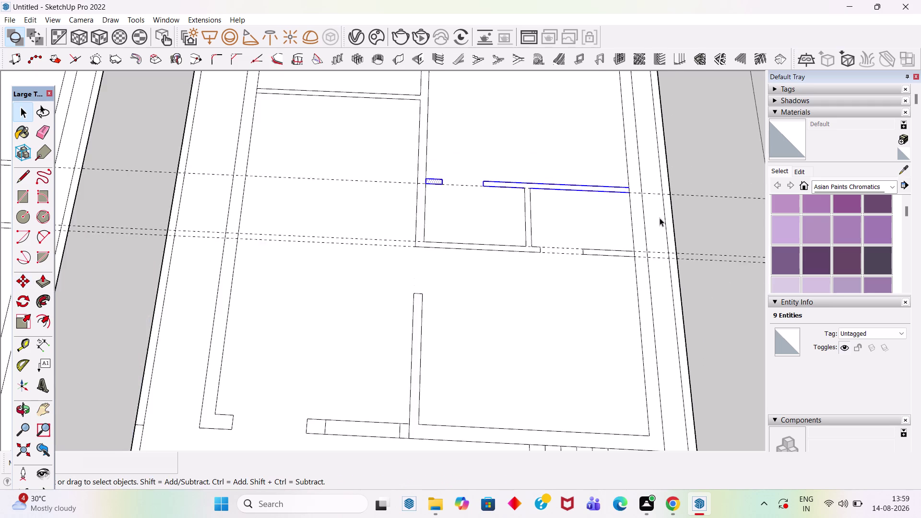
scroll(down, 3)
scroll(up, 3)
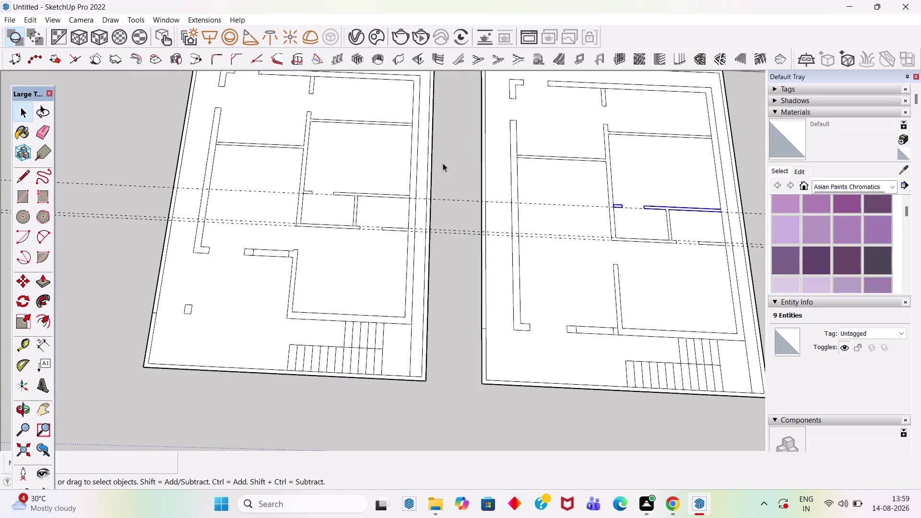
Place a guide 9' above the upper wall strip using Tape Measure.
click(453, 165)
scroll(up, 3)
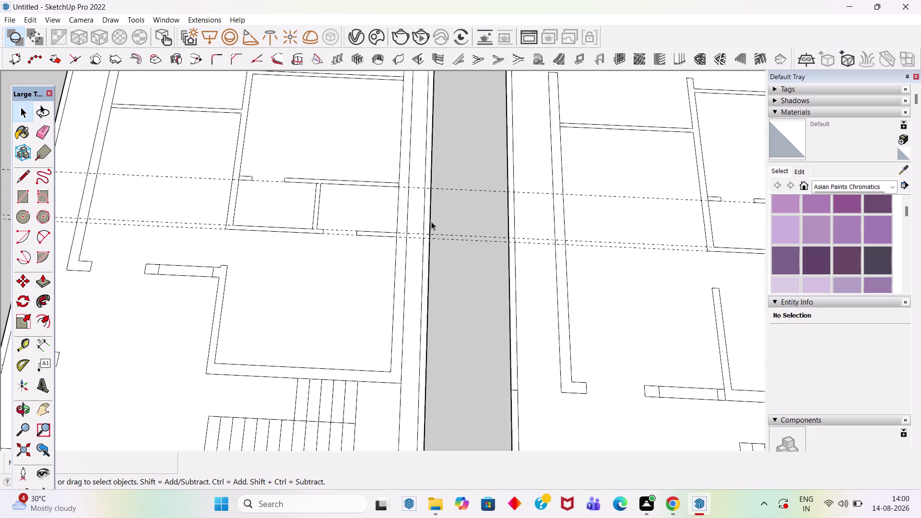
scroll(down, 3)
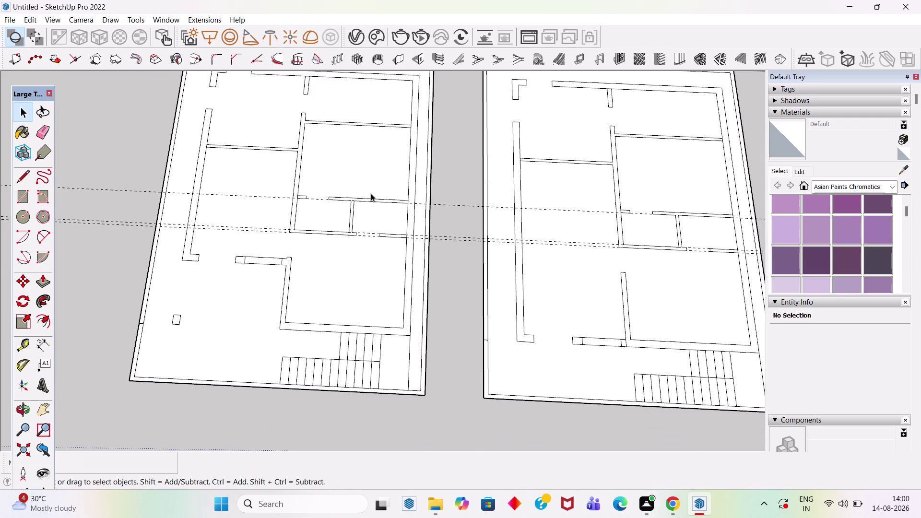
scroll(up, 3)
key(t)
scroll(up, 3)
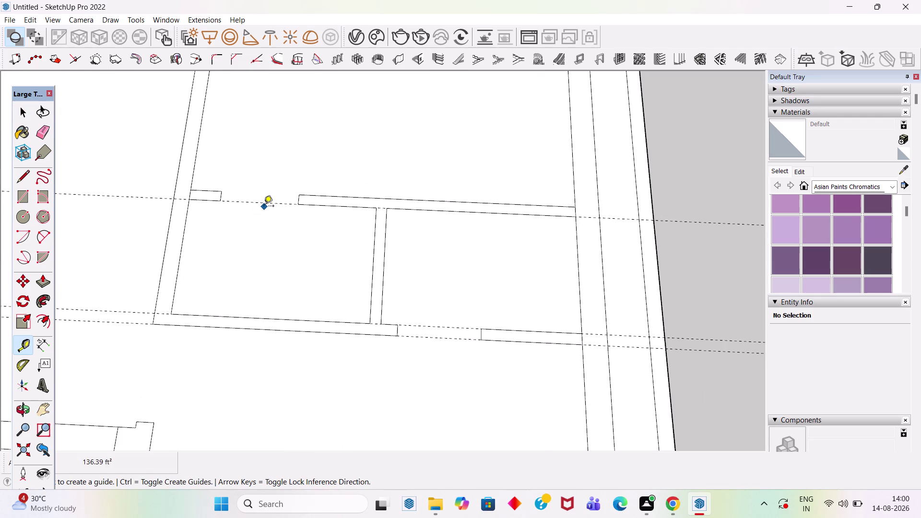
click(268, 203)
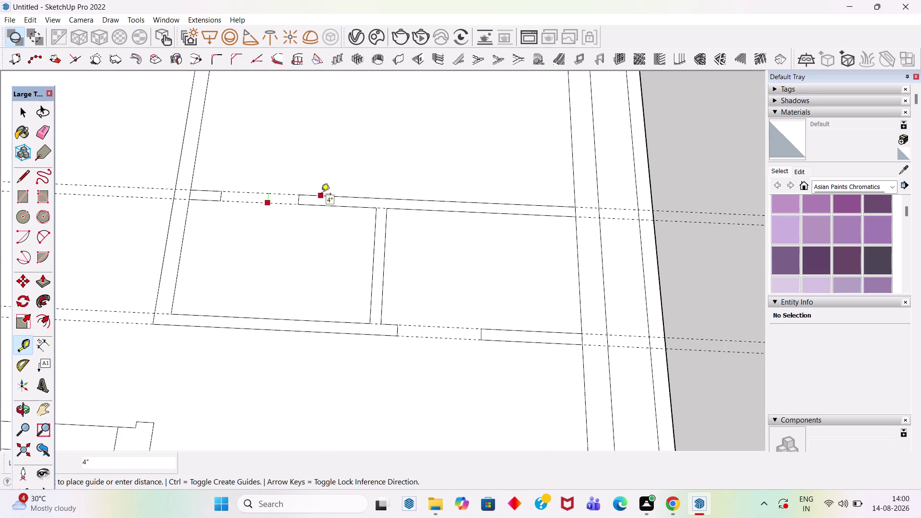
click(321, 195)
click(324, 198)
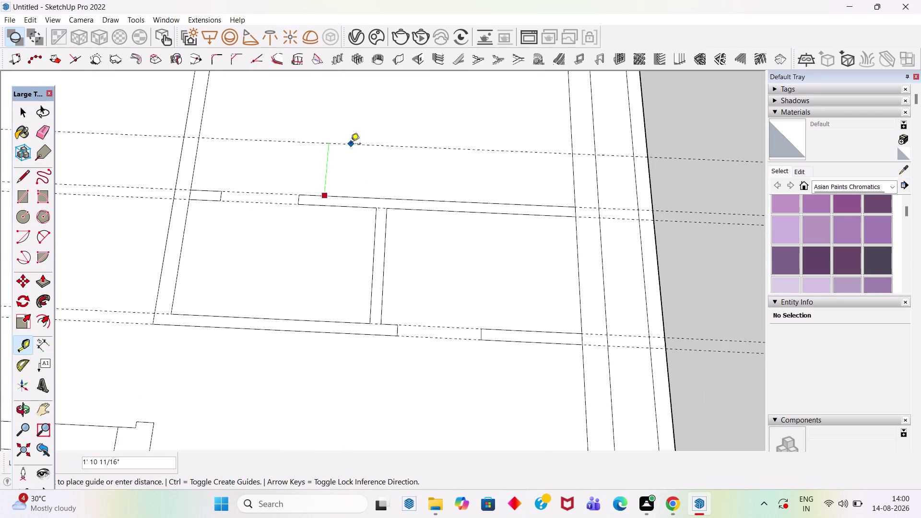
scroll(down, 3)
scroll(down, 3)
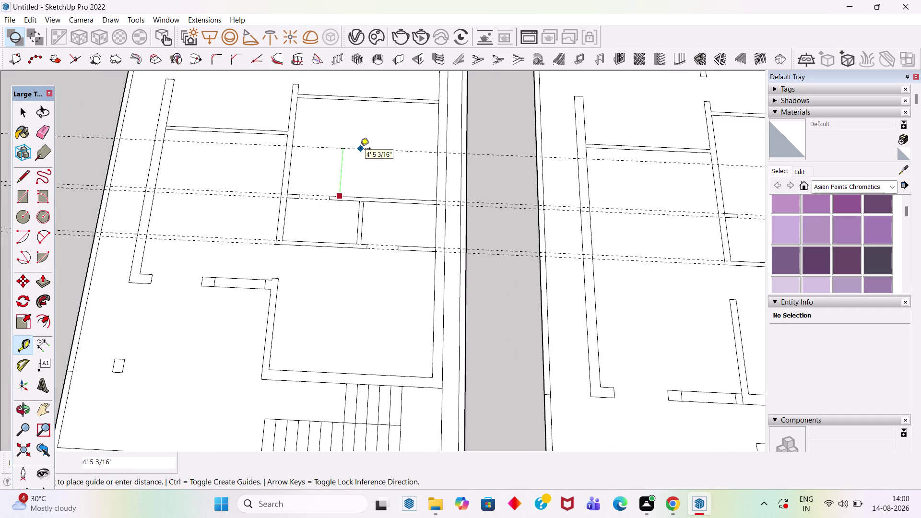
text(9')
key(Return)
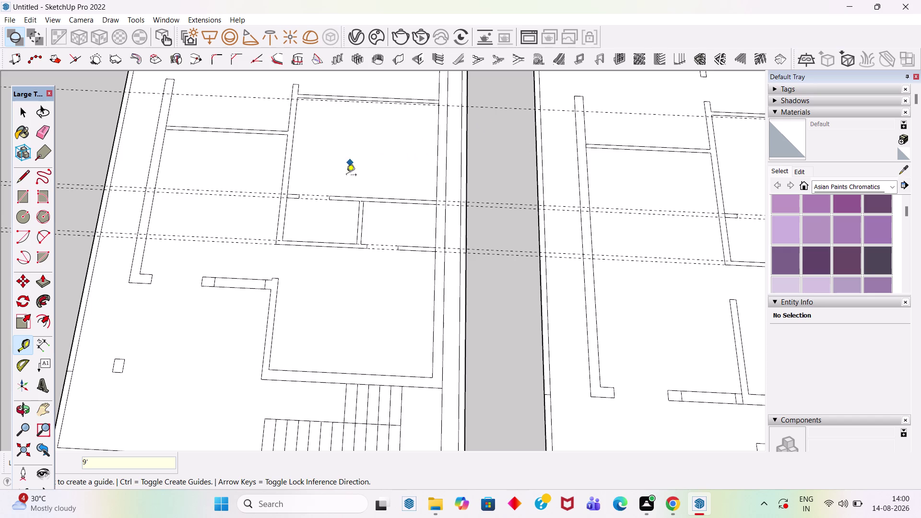
scroll(down, 3)
scroll(up, 3)
key(space)
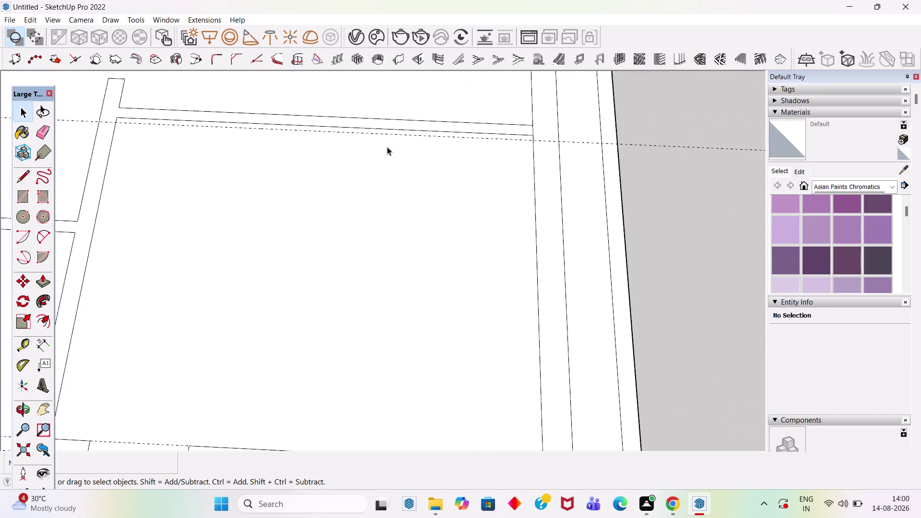
Cancel a stray guide and select both top inner wall edges.
scroll(down, 3)
scroll(up, 3)
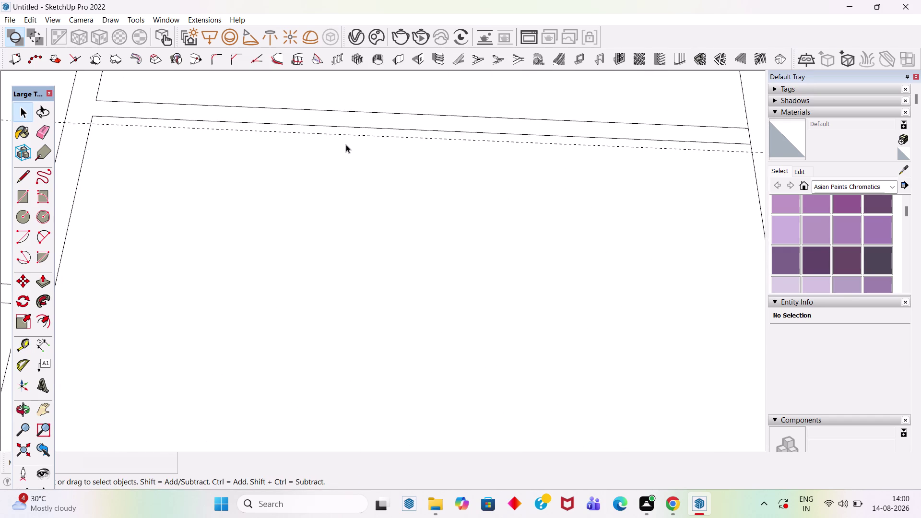
key(t)
click(366, 110)
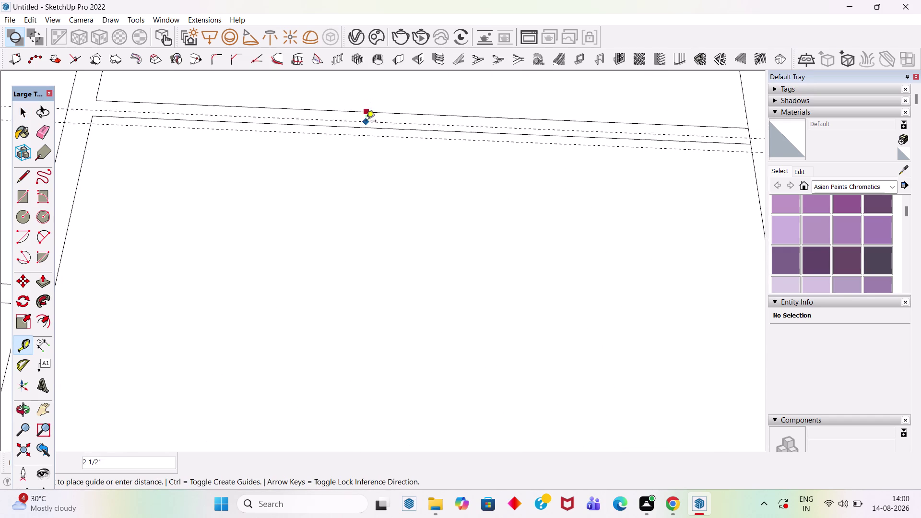
key(Escape)
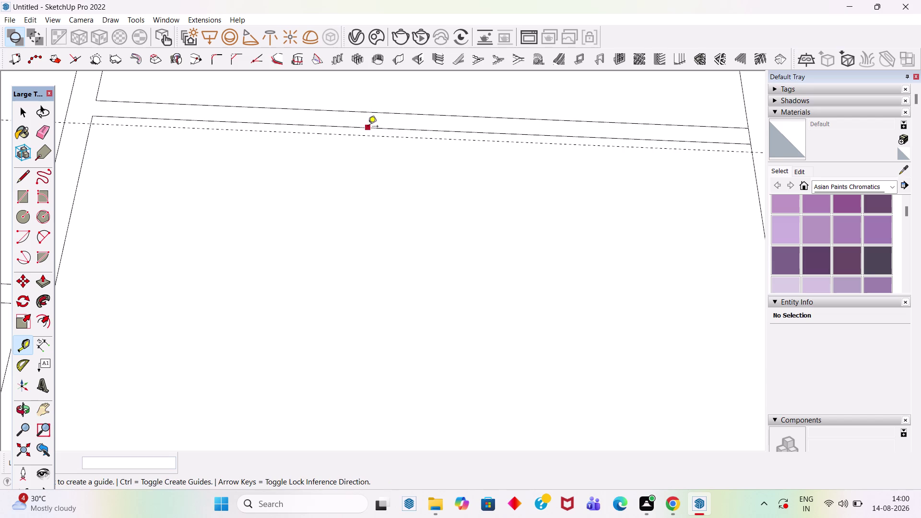
key(space)
scroll(down, 3)
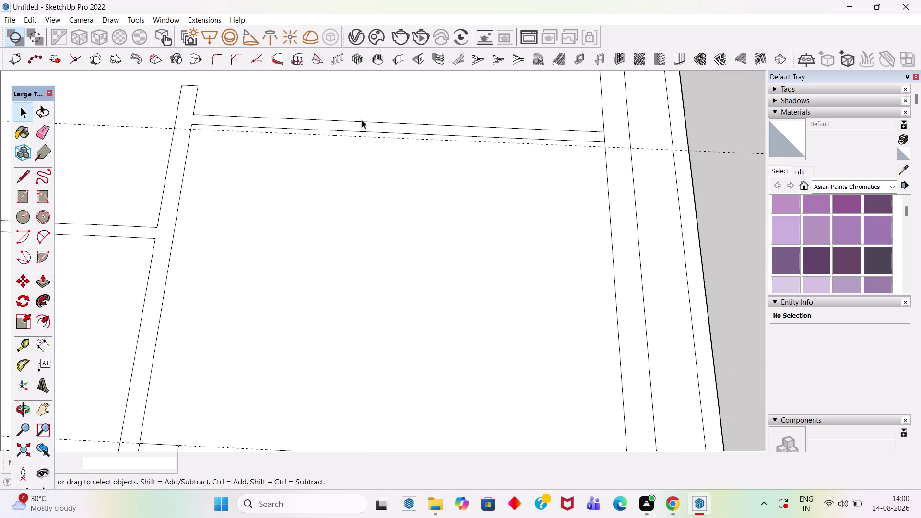
click(362, 120)
click(368, 121)
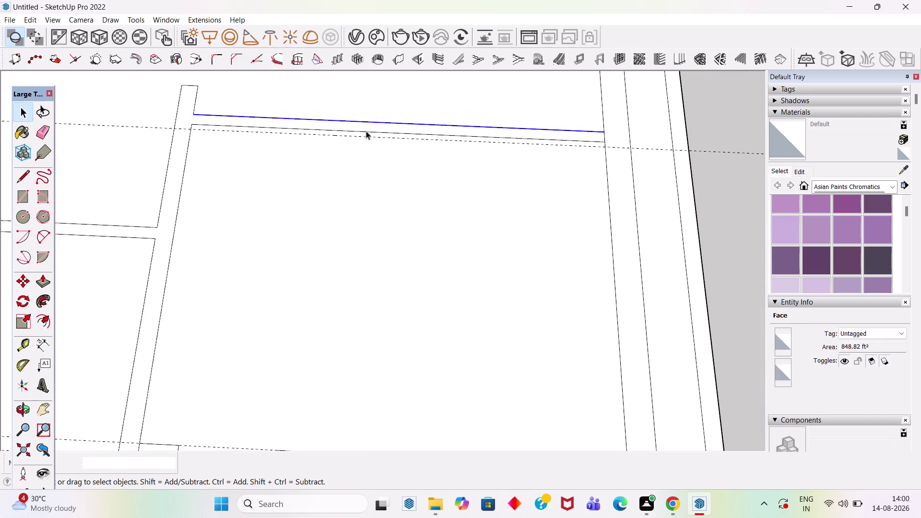
scroll(up, 3)
click(368, 131)
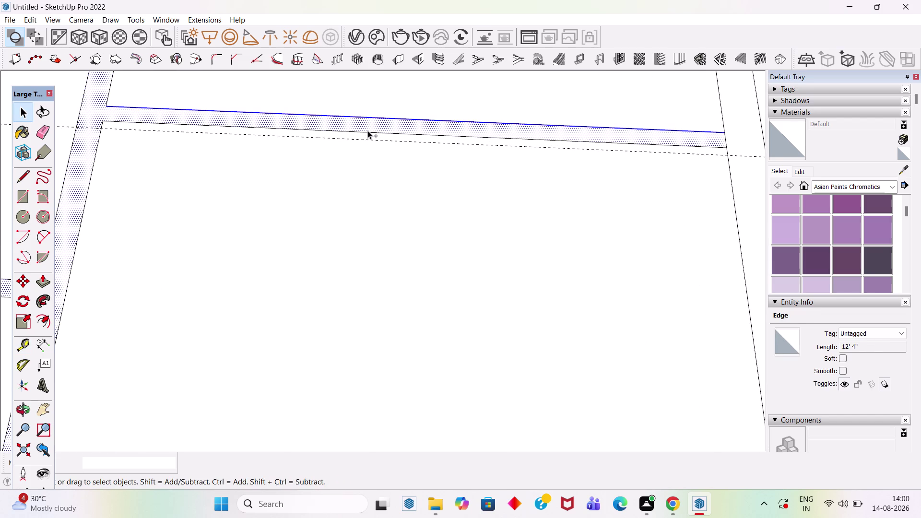
click(367, 132)
click(371, 117)
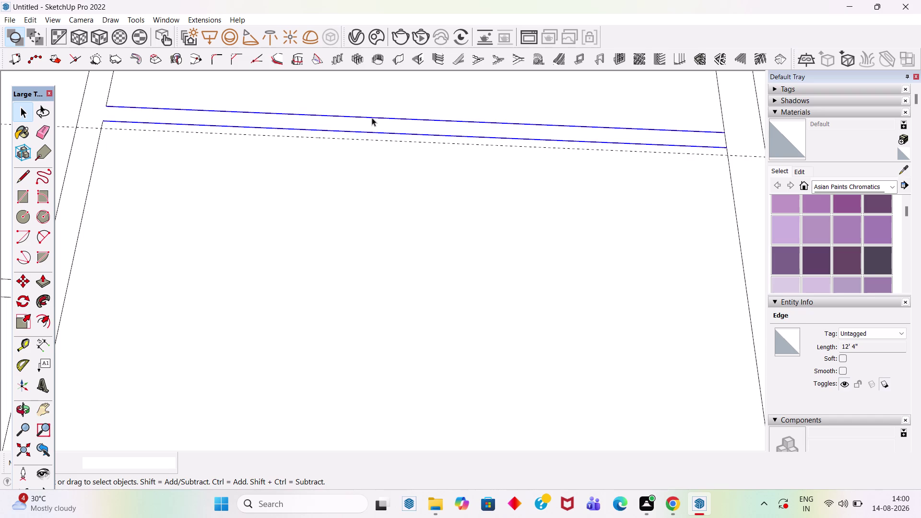
Move the two top wall edges 2" down onto the guide line.
key(m)
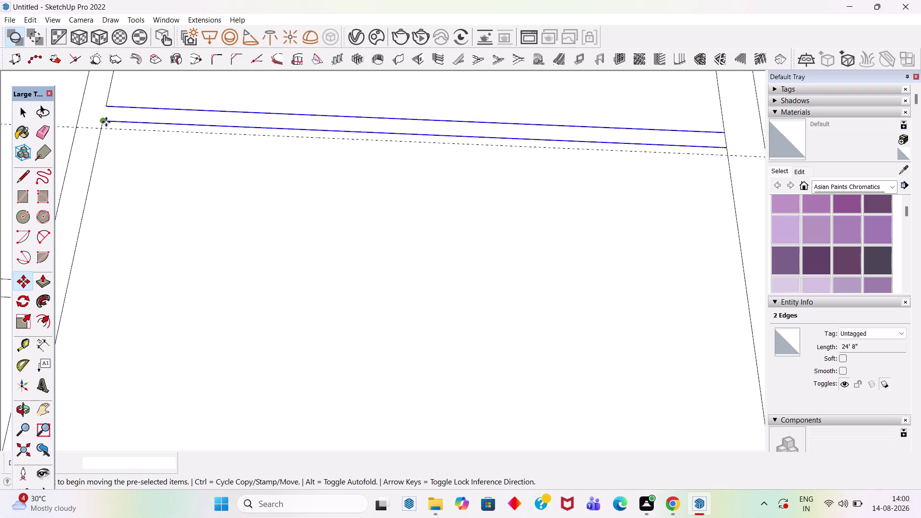
click(105, 121)
click(102, 127)
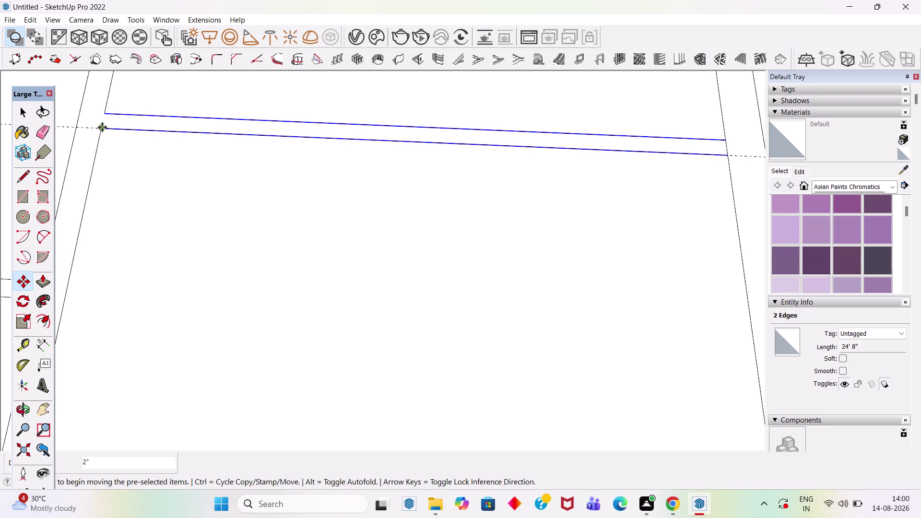
key(space)
scroll(down, 3)
scroll(down, 3)
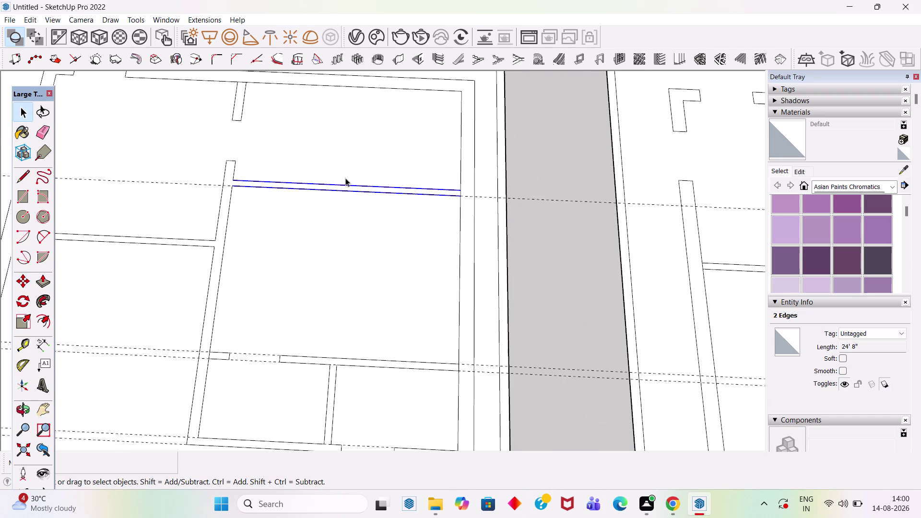
scroll(up, 3)
Create a guide offset 6' from the room's inner top wall edge.
key(t)
click(335, 189)
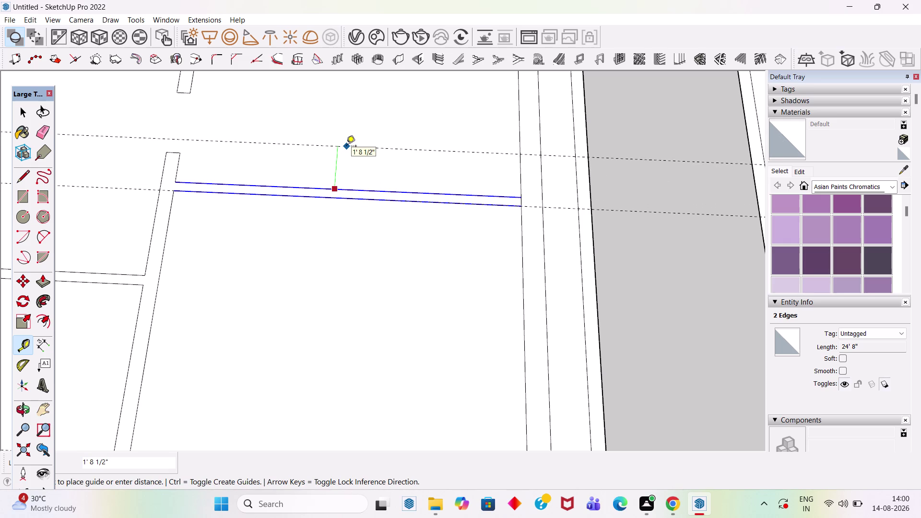
text(6)
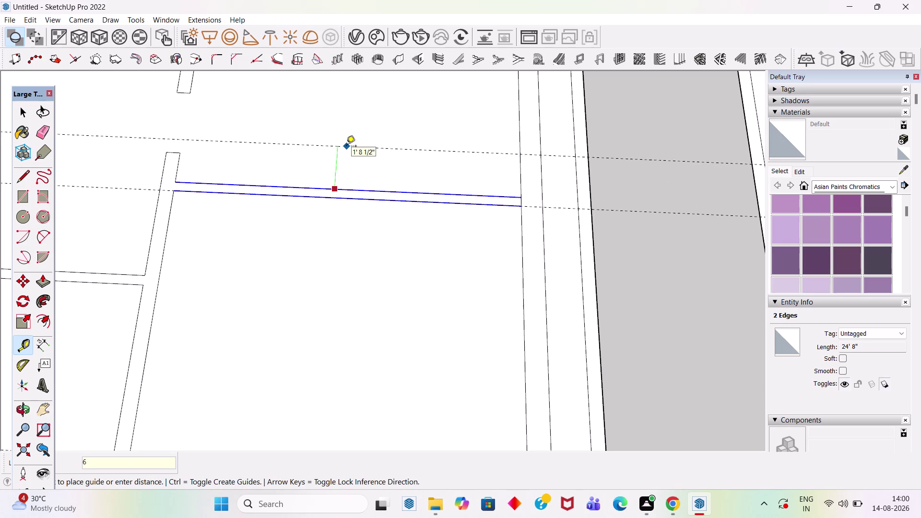
text(')
key(Return)
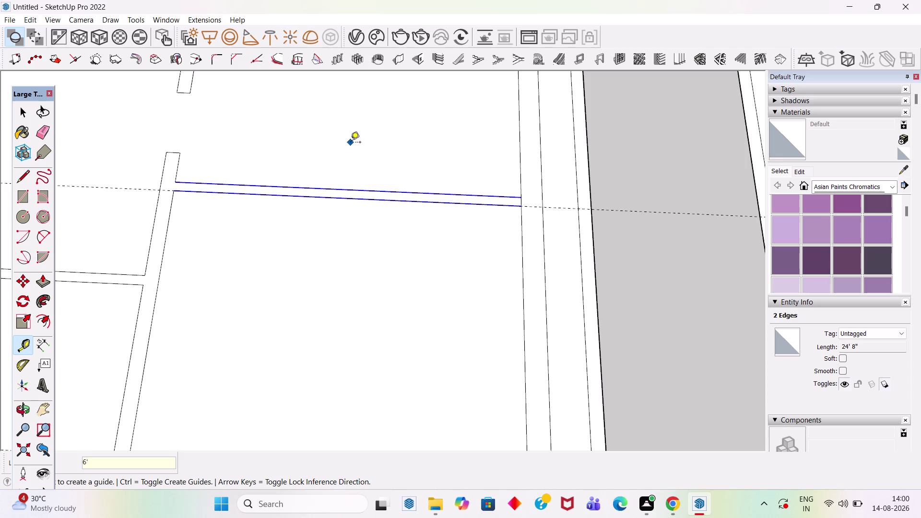
scroll(down, 3)
scroll(up, 3)
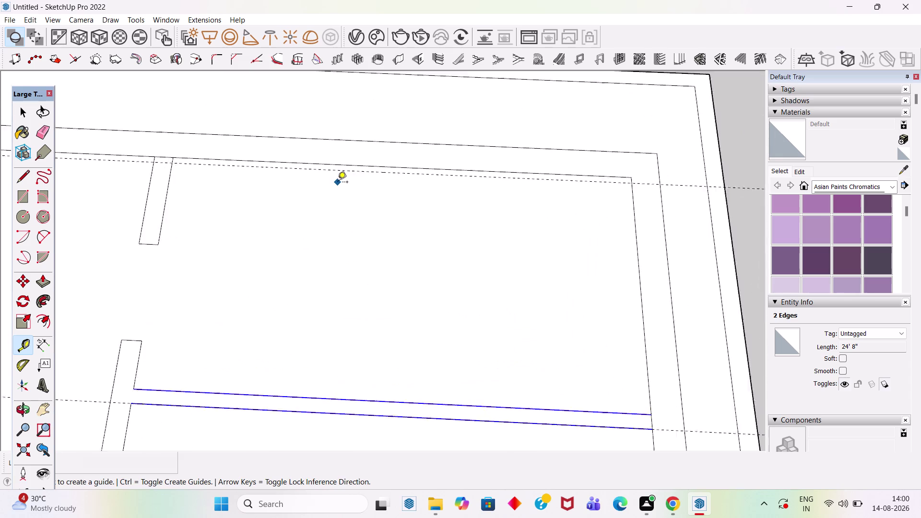
scroll(up, 3)
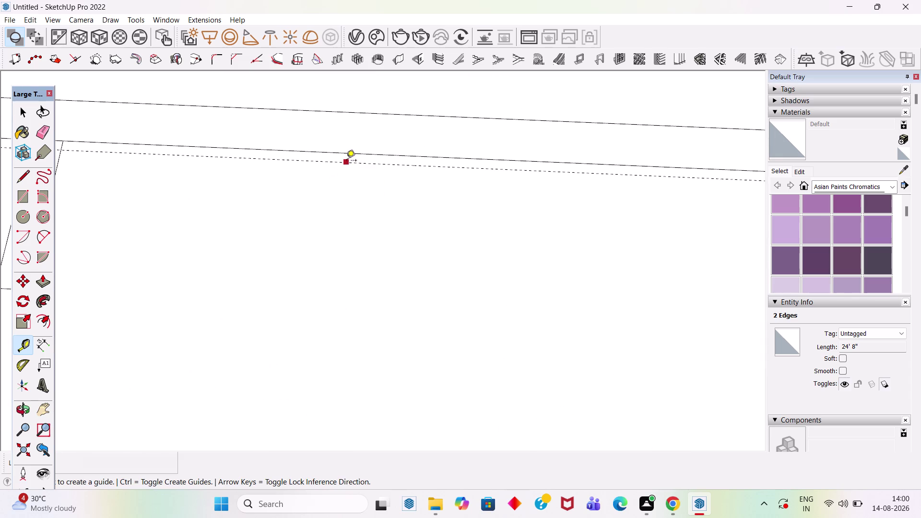
key(space)
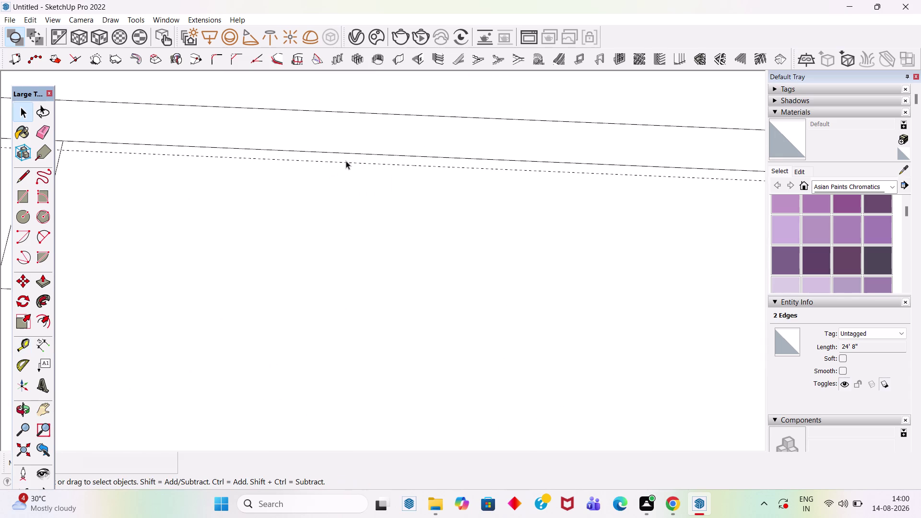
Select the top wall strip edges and the L-shaped wall stub edges together.
click(354, 153)
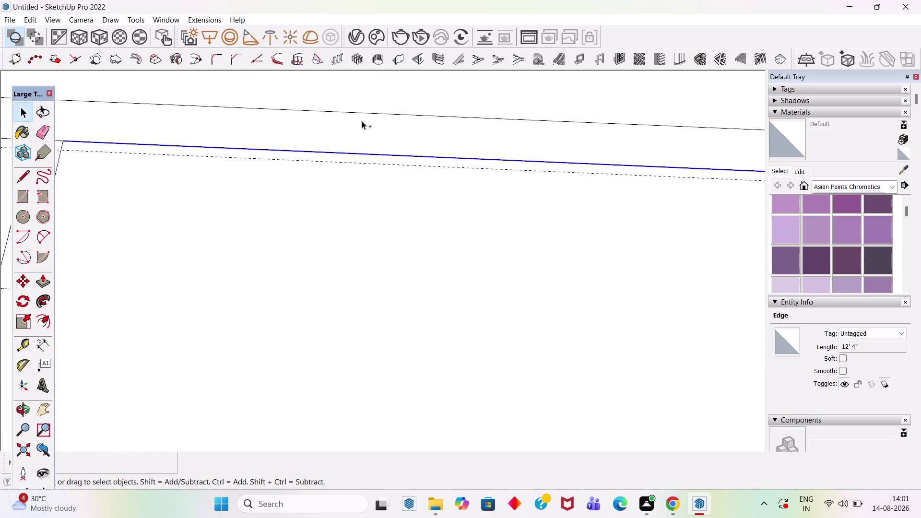
click(372, 113)
scroll(down, 3)
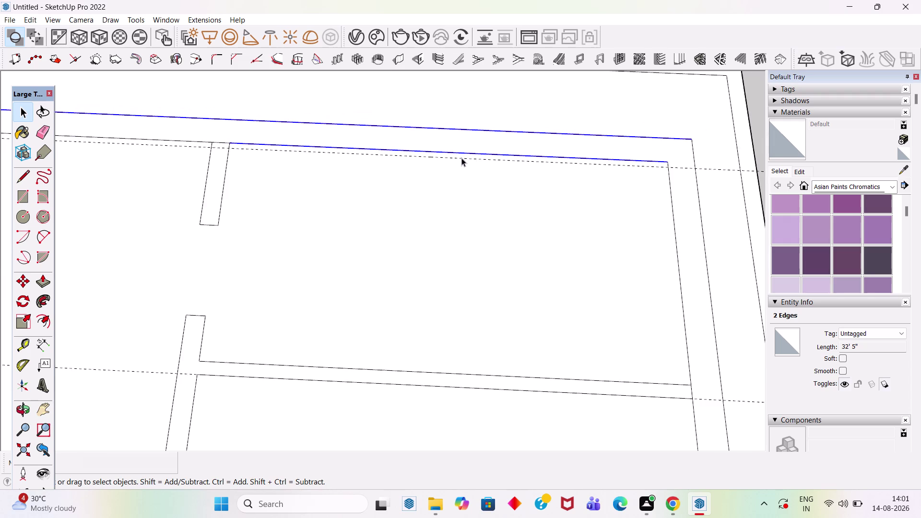
scroll(down, 3)
scroll(up, 3)
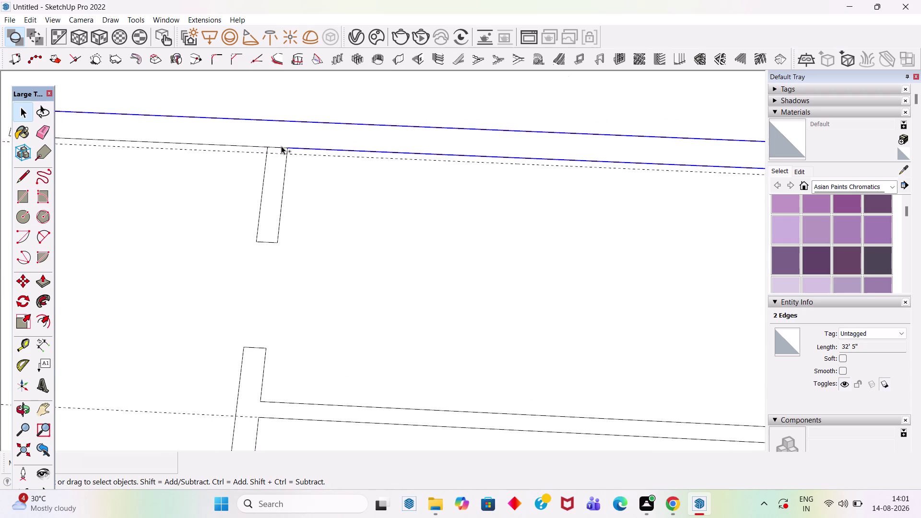
click(279, 147)
click(256, 146)
scroll(down, 3)
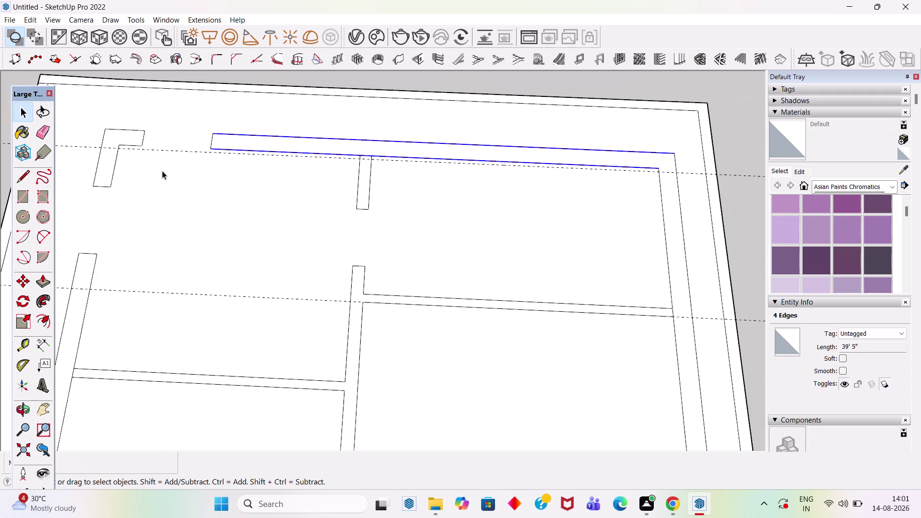
scroll(up, 3)
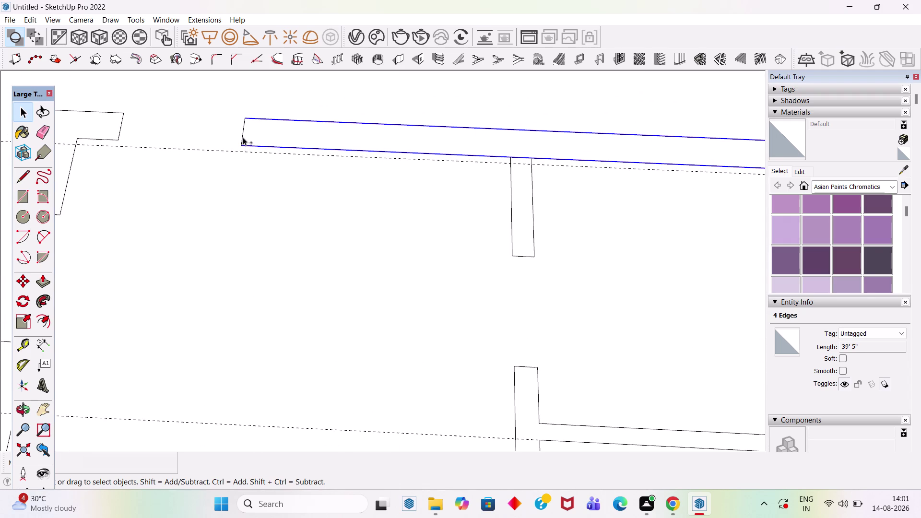
click(242, 137)
scroll(down, 3)
scroll(up, 3)
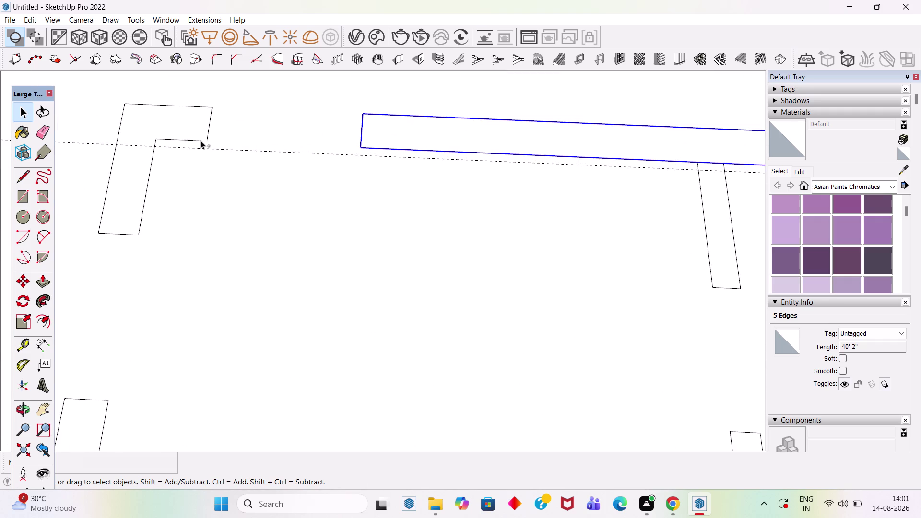
click(200, 141)
click(208, 132)
click(203, 106)
Move the selected wall edges 2" from the stub corner onto the guide line, then deselect.
key(m)
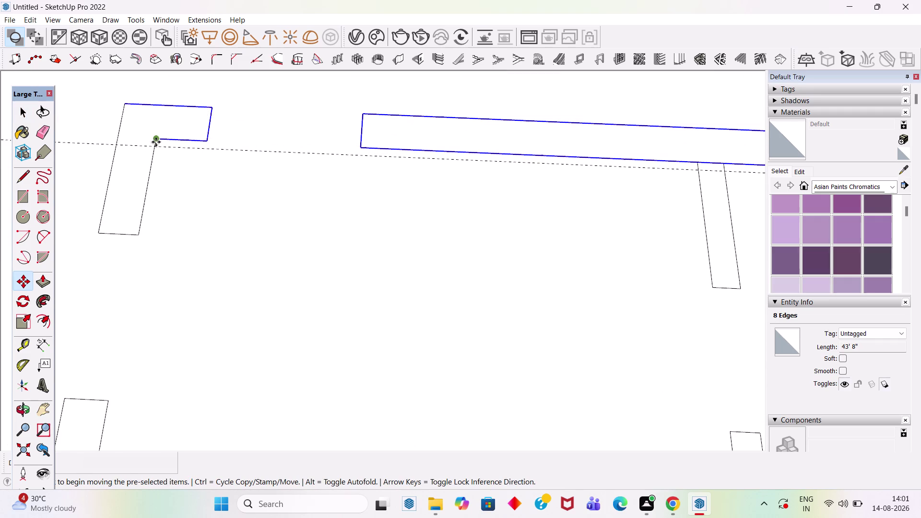
click(158, 140)
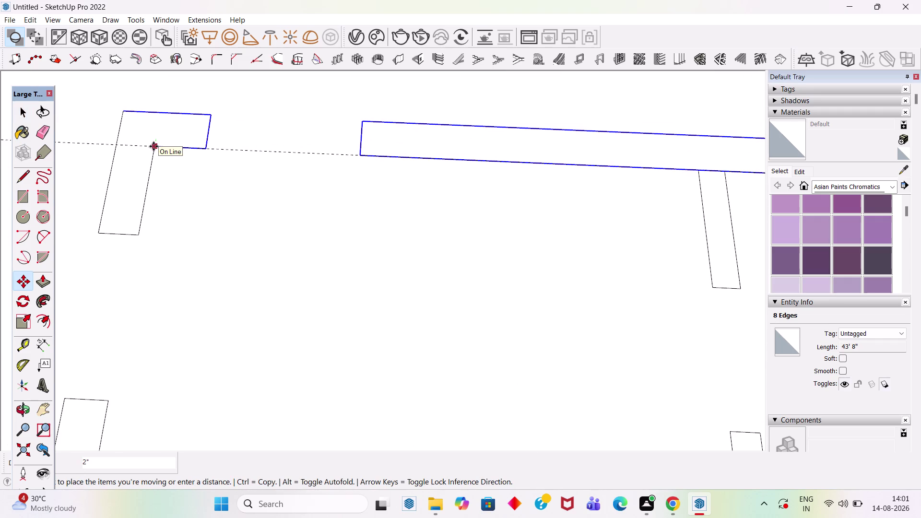
scroll(down, 3)
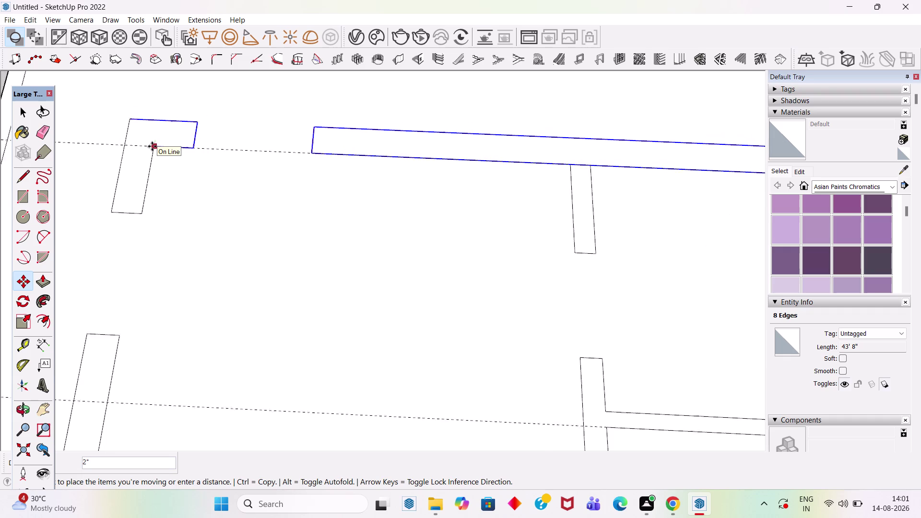
scroll(down, 3)
click(152, 147)
key(space)
scroll(down, 3)
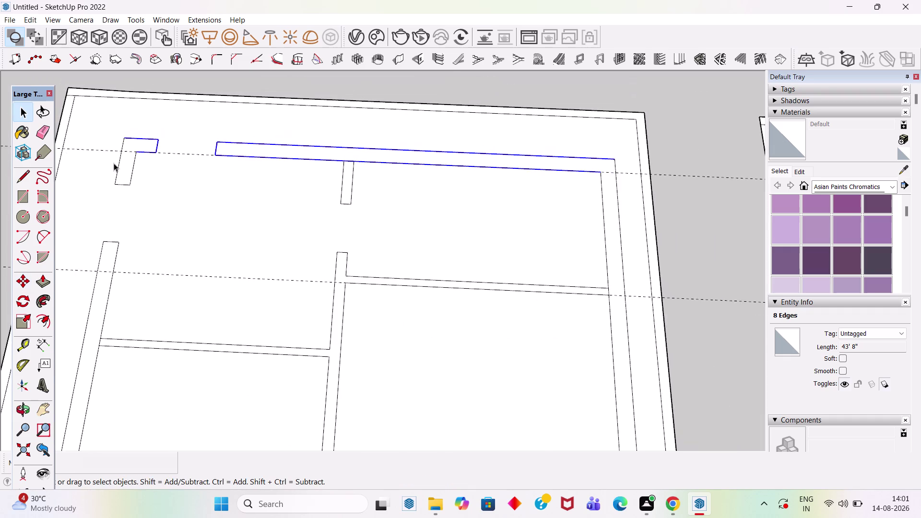
scroll(down, 3)
click(506, 152)
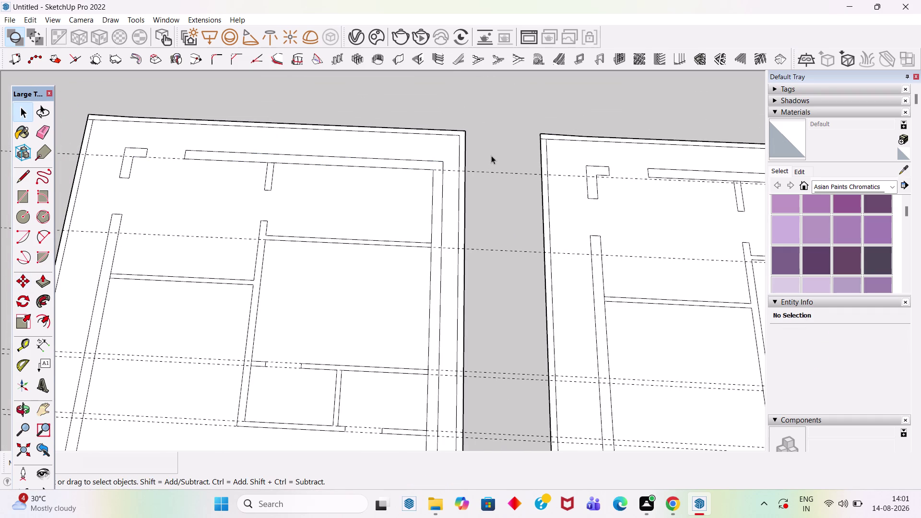
Place a Tape Measure guide 2'8" out from the top wall edge.
key(t)
scroll(up, 3)
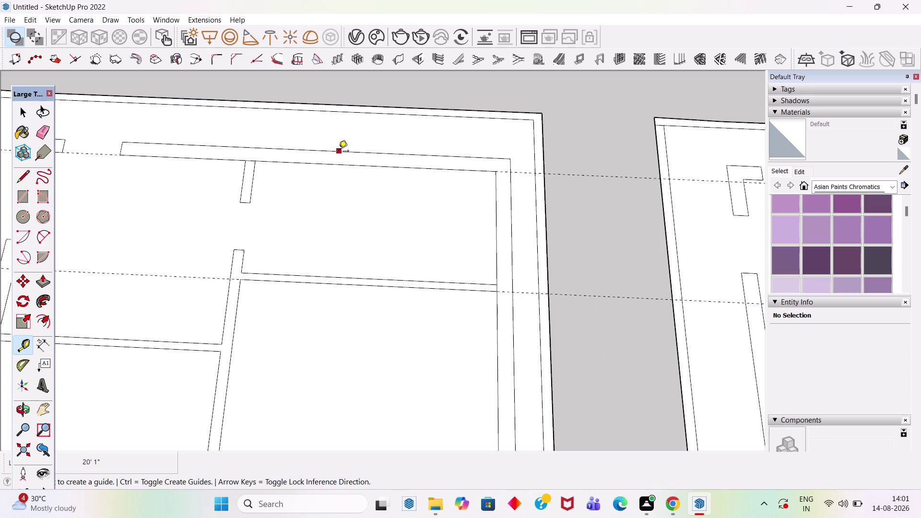
click(339, 152)
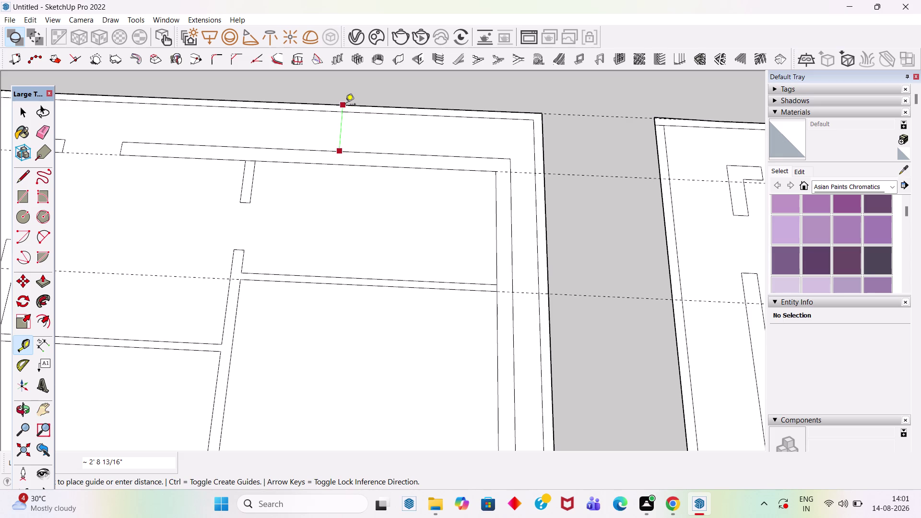
text(2')
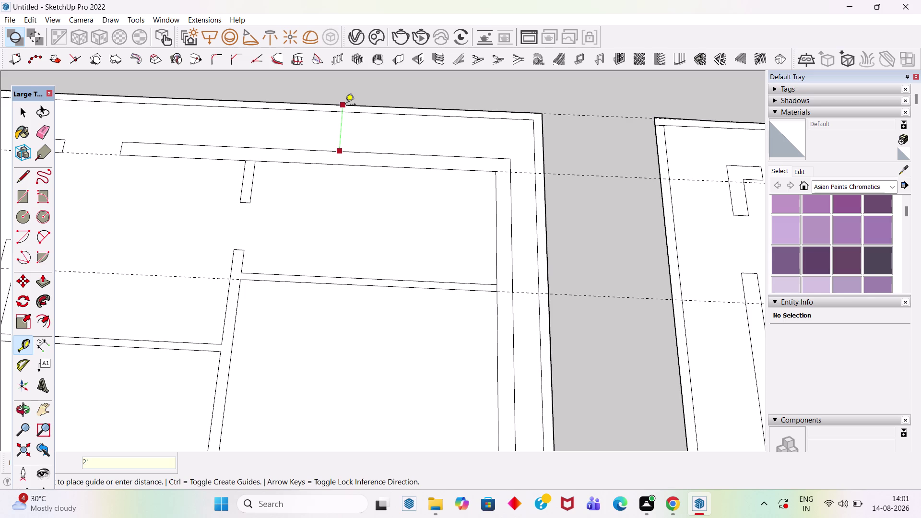
text(8")
key(Return)
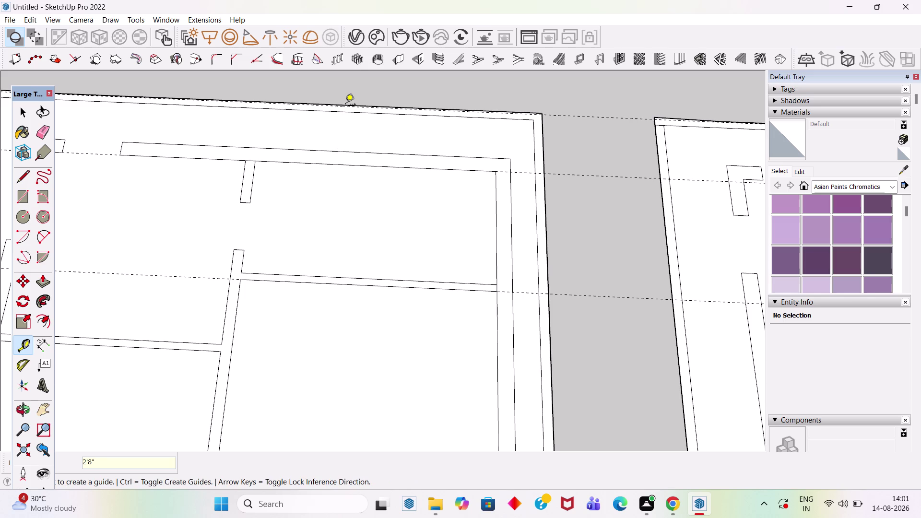
scroll(up, 3)
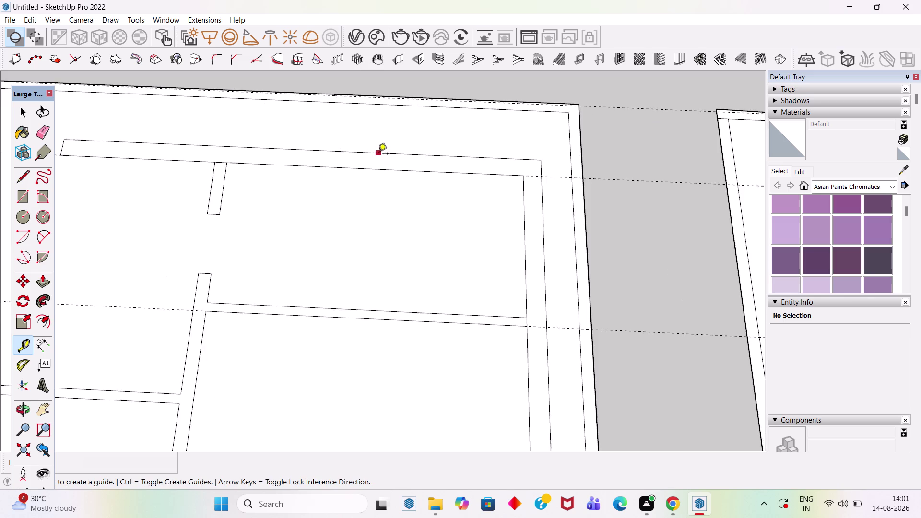
scroll(up, 3)
scroll(down, 3)
scroll(up, 3)
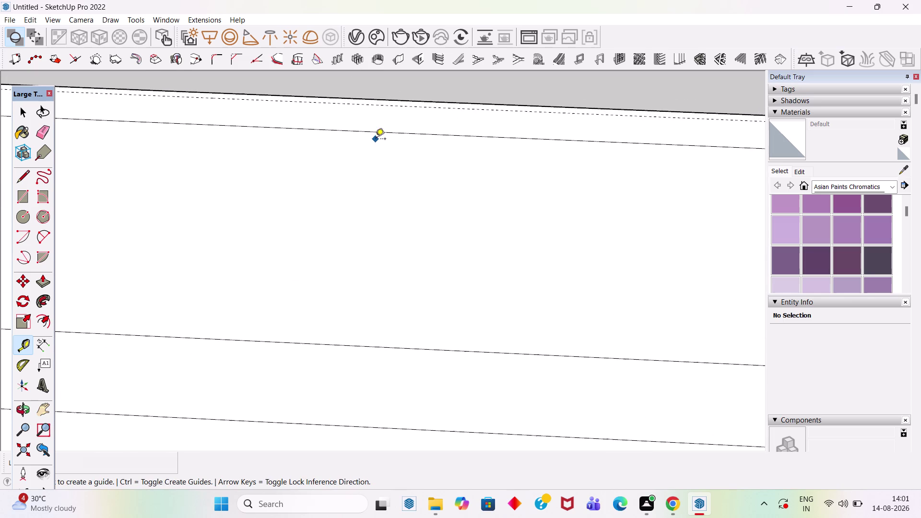
scroll(up, 3)
key(space)
Move the slab's top border edge down onto its right corner point.
scroll(down, 3)
scroll(up, 3)
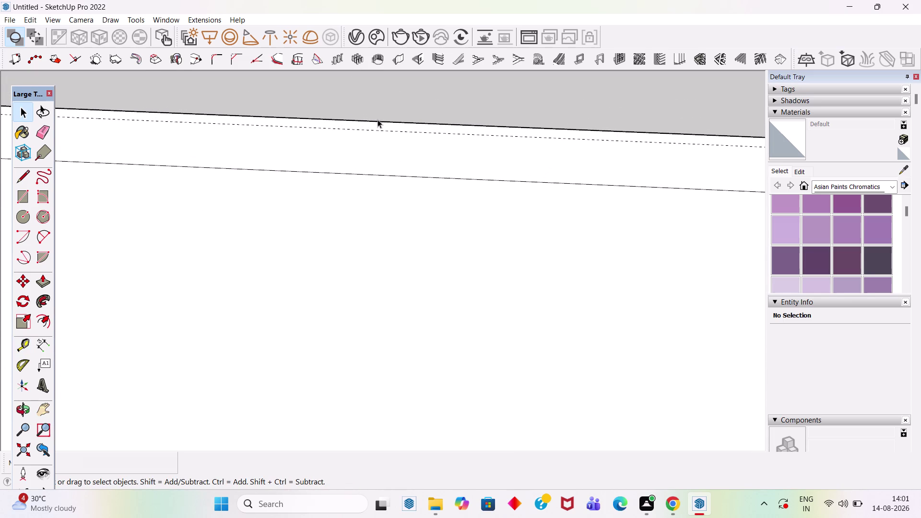
click(377, 119)
scroll(down, 3)
click(389, 121)
scroll(down, 3)
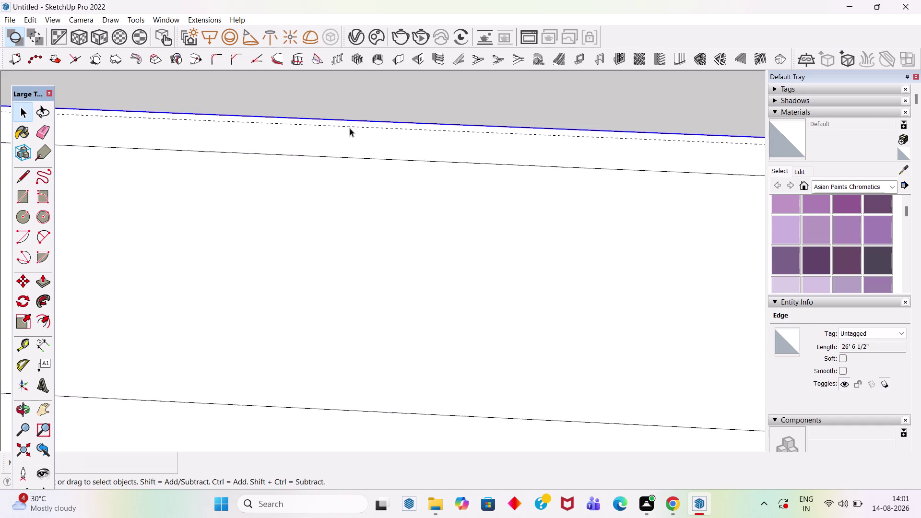
scroll(down, 3)
scroll(up, 3)
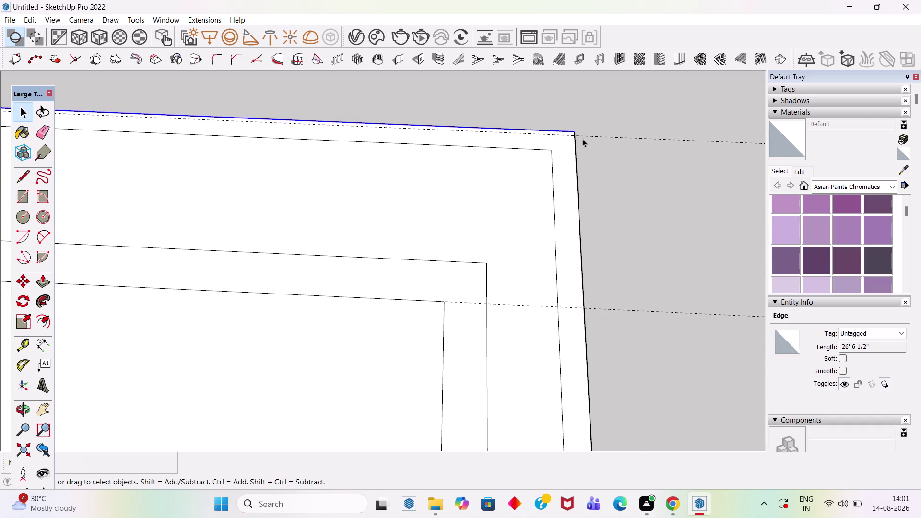
key(m)
scroll(down, 3)
scroll(up, 3)
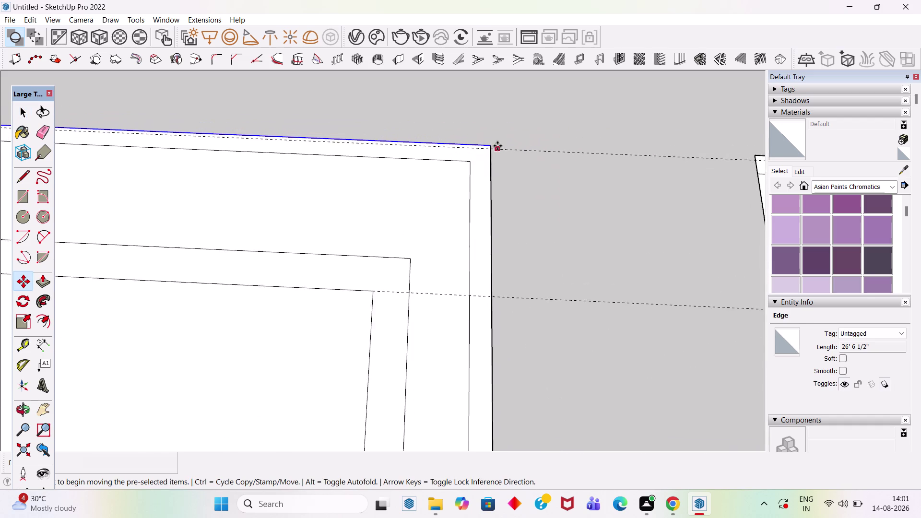
scroll(up, 3)
click(489, 144)
click(489, 150)
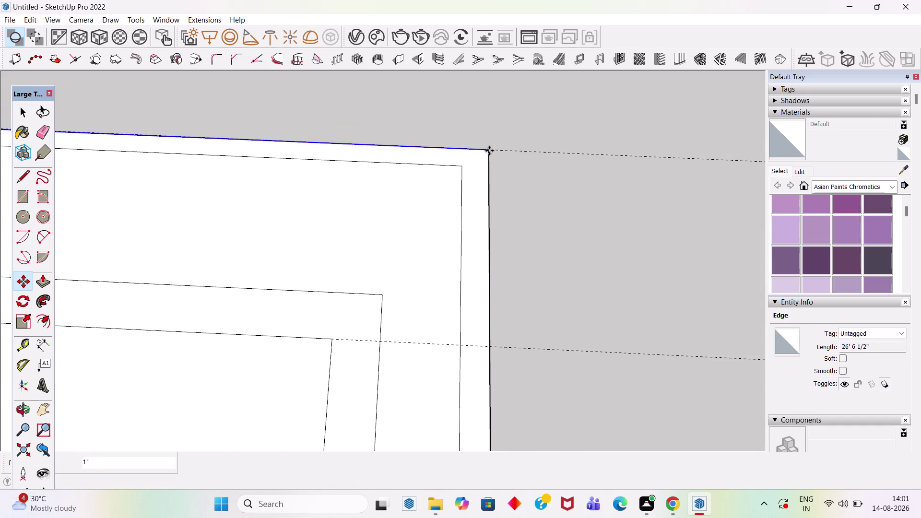
Pull a guide 6" in from the slab's top edge.
key(space)
key(t)
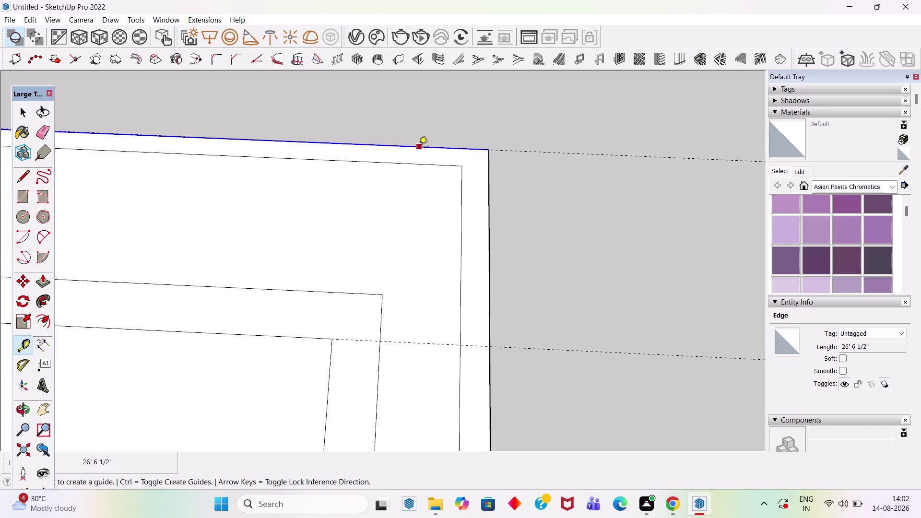
click(419, 148)
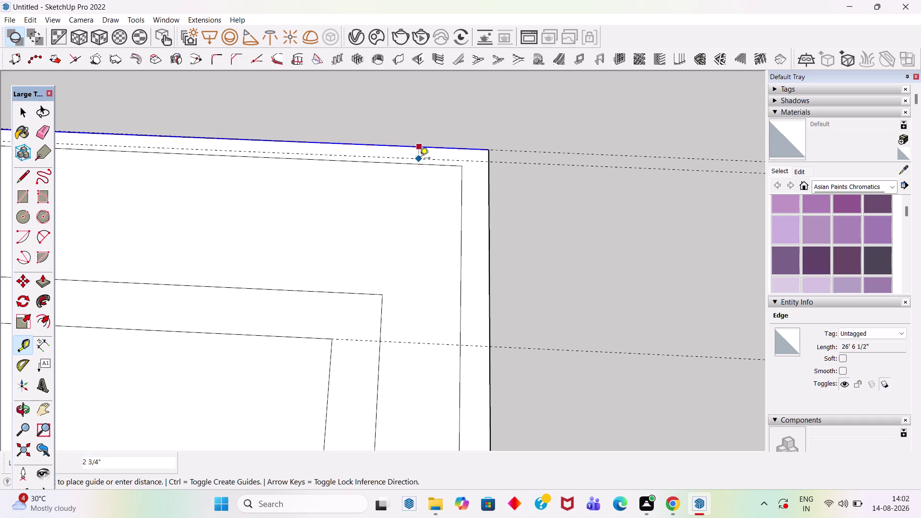
text(6")
key(Return)
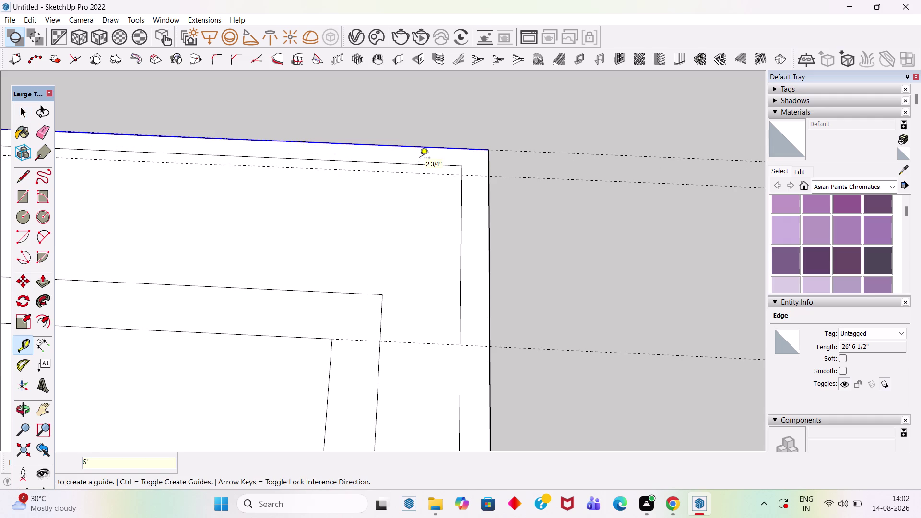
key(space)
Move the inner top wall line's right end onto the new 6" guide.
click(432, 165)
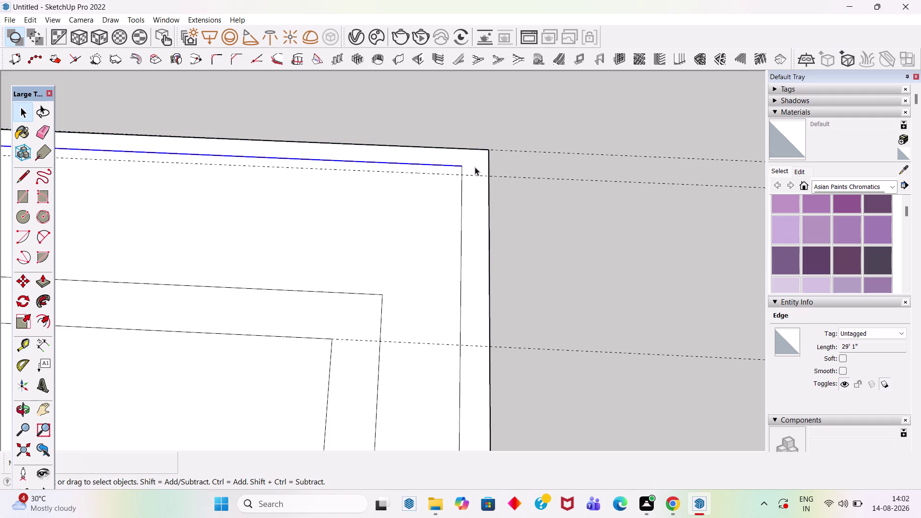
key(m)
click(460, 165)
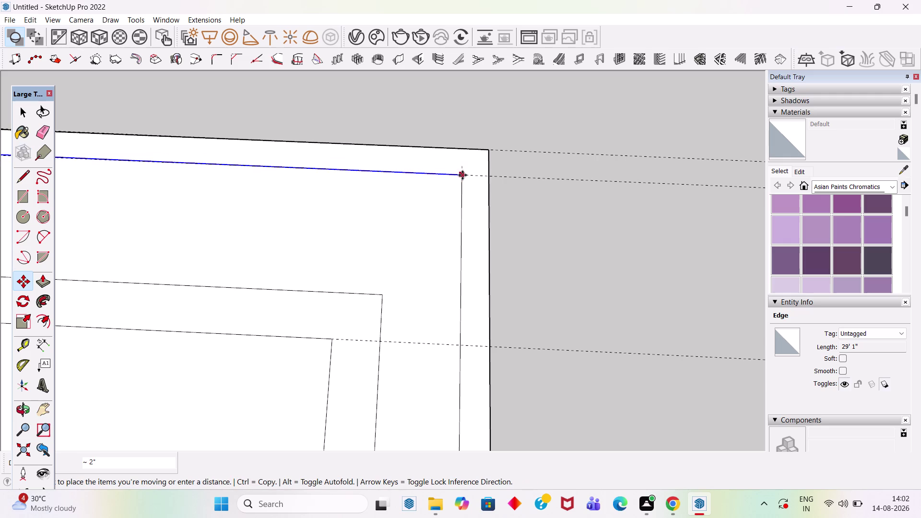
click(462, 174)
scroll(down, 3)
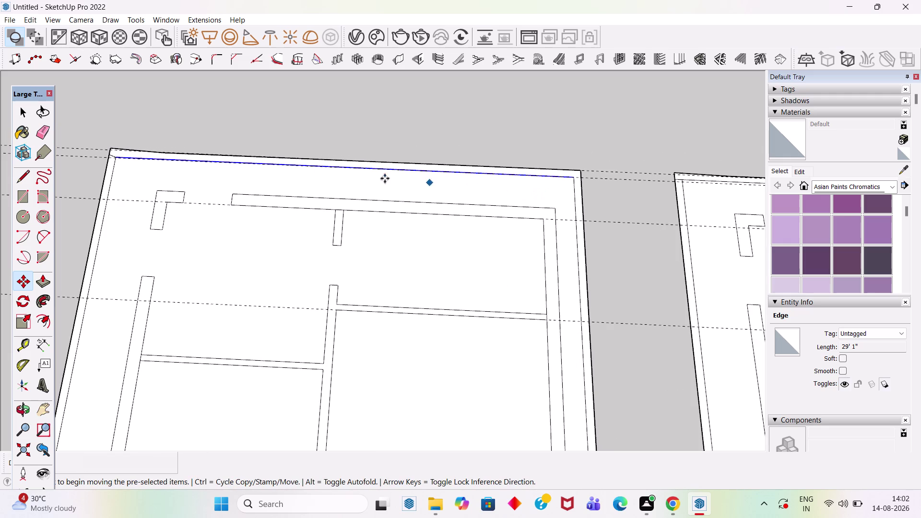
scroll(up, 3)
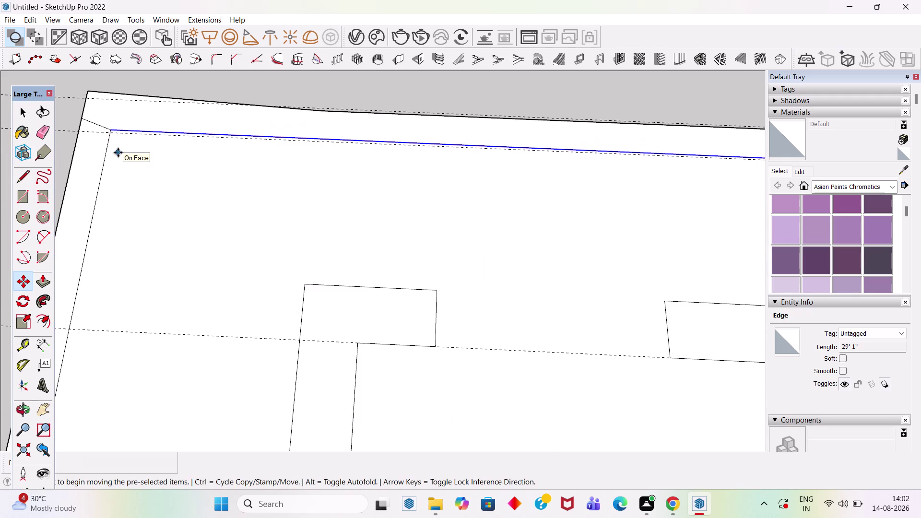
key(space)
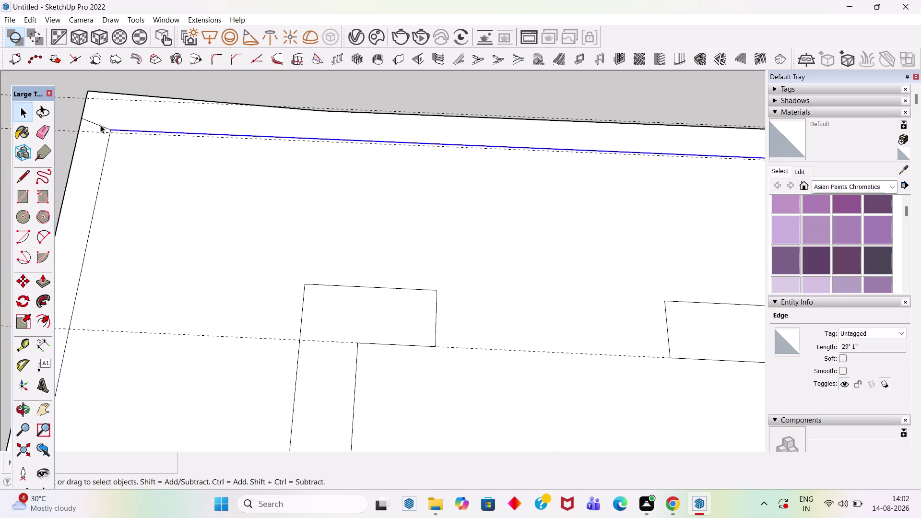
click(101, 126)
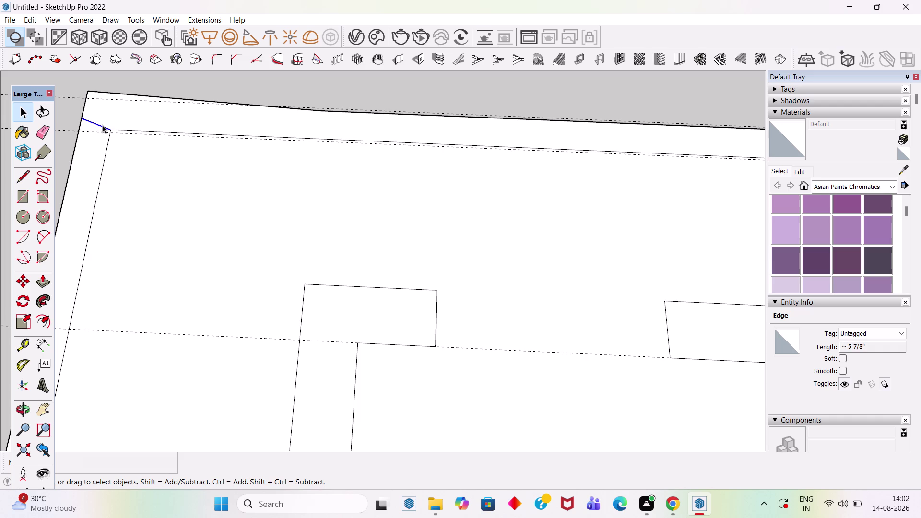
key(Delete)
scroll(down, 3)
scroll(down, 3)
middle_drag(346, 188, 347, 142)
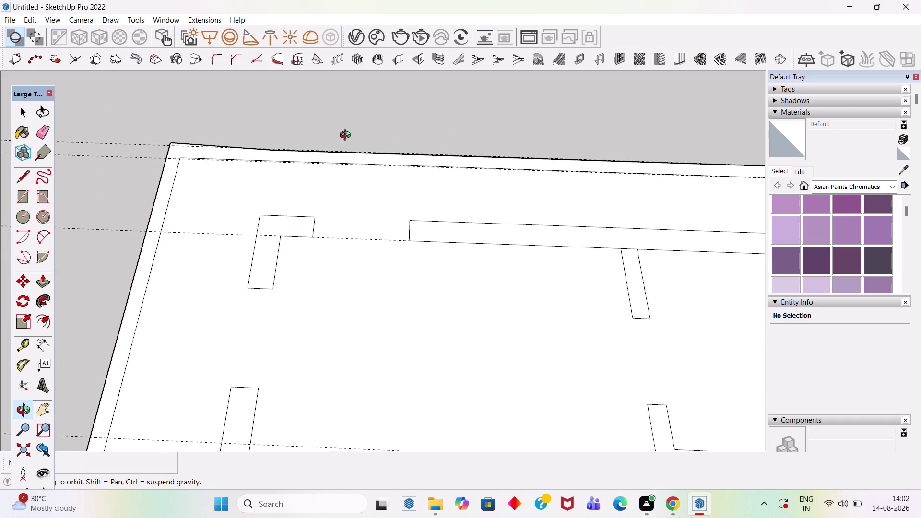
middle_drag(347, 142, 119, 132)
scroll(up, 3)
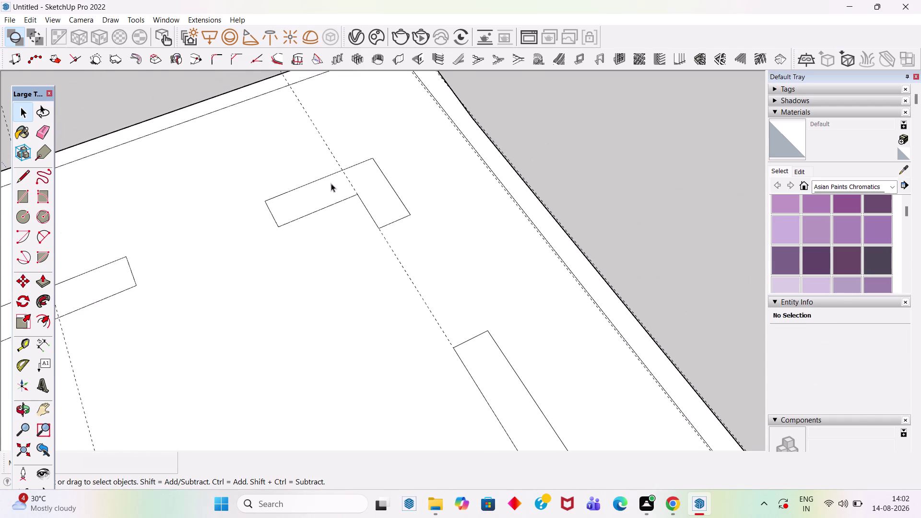
scroll(down, 3)
scroll(up, 3)
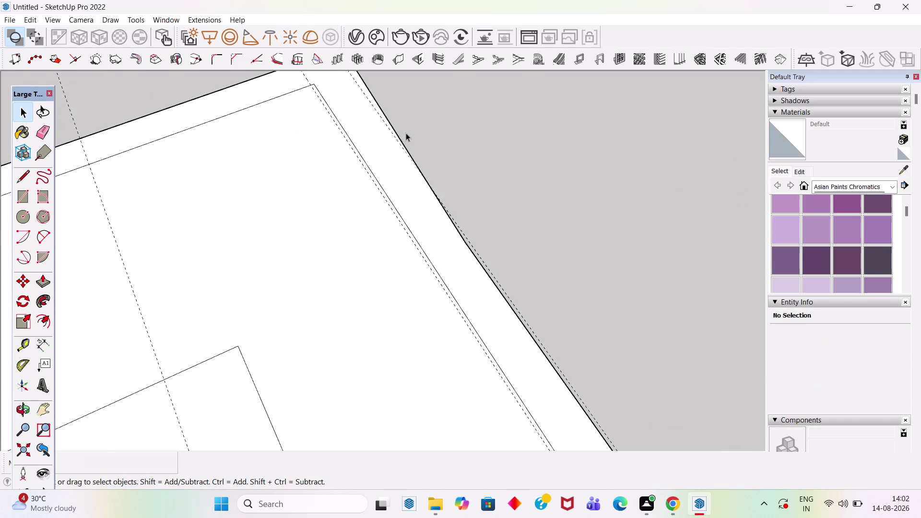
scroll(down, 3)
middle_drag(325, 270, 562, 254)
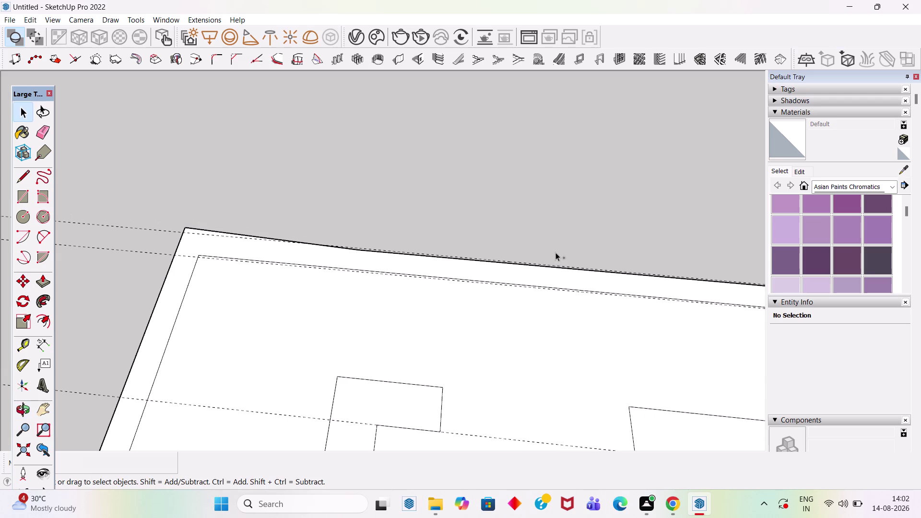
key(ctrl+z)
key(ctrl+z)
key(ctrl+z)
key(ctrl+z)
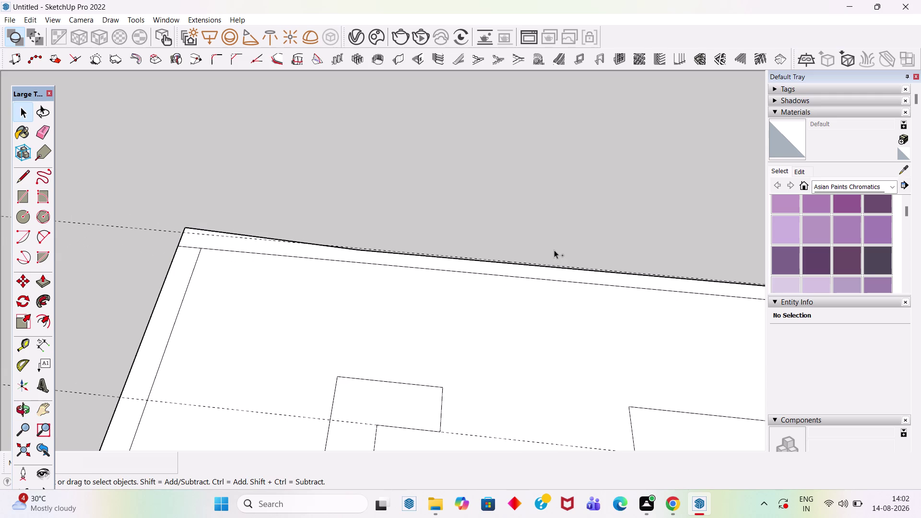
scroll(down, 3)
middle_drag(137, 251, 136, 309)
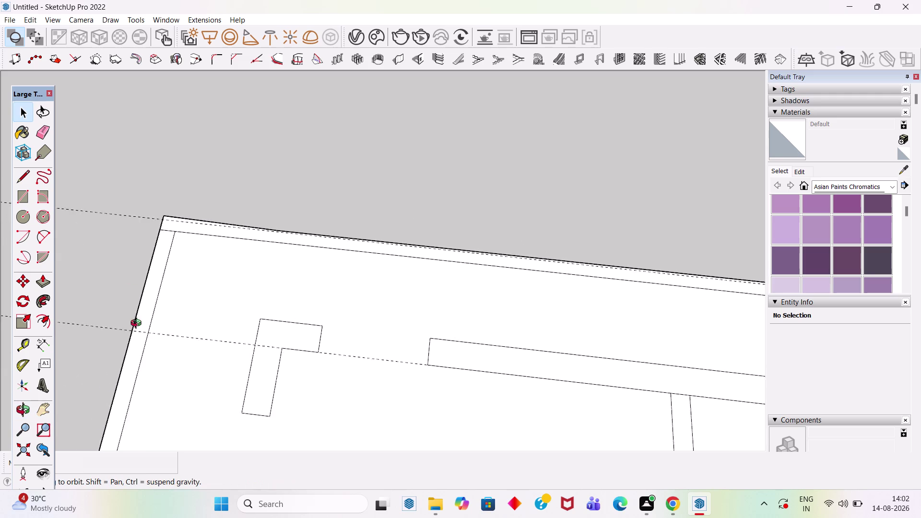
middle_drag(136, 310, 145, 416)
scroll(down, 3)
scroll(up, 3)
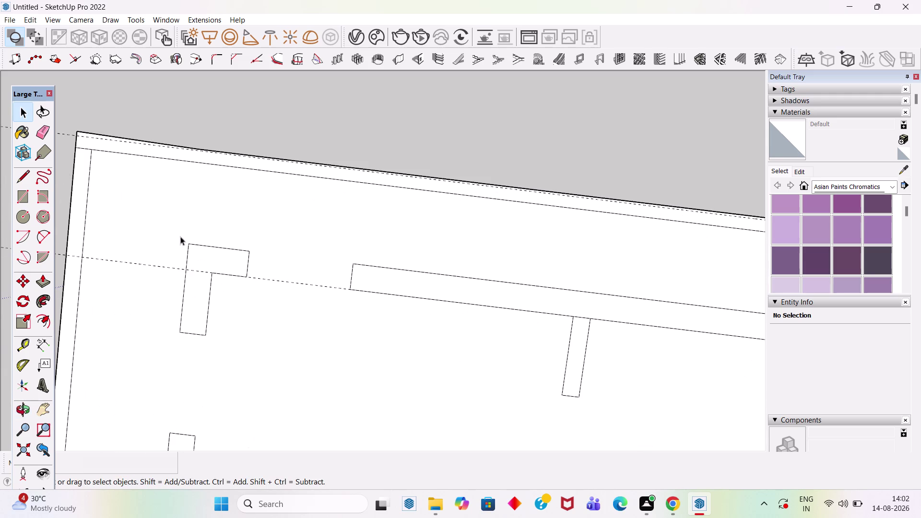
click(81, 148)
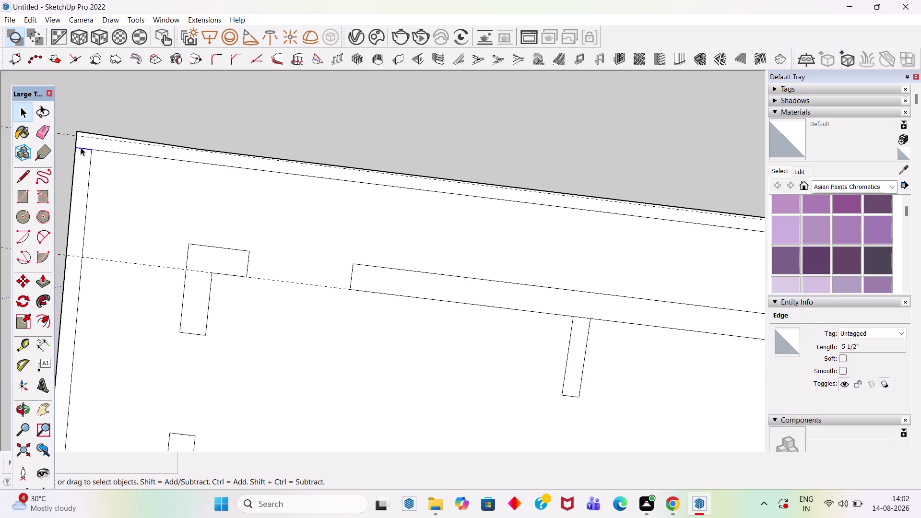
key(Delete)
scroll(down, 3)
scroll(down, 3)
middle_drag(254, 235, 253, 232)
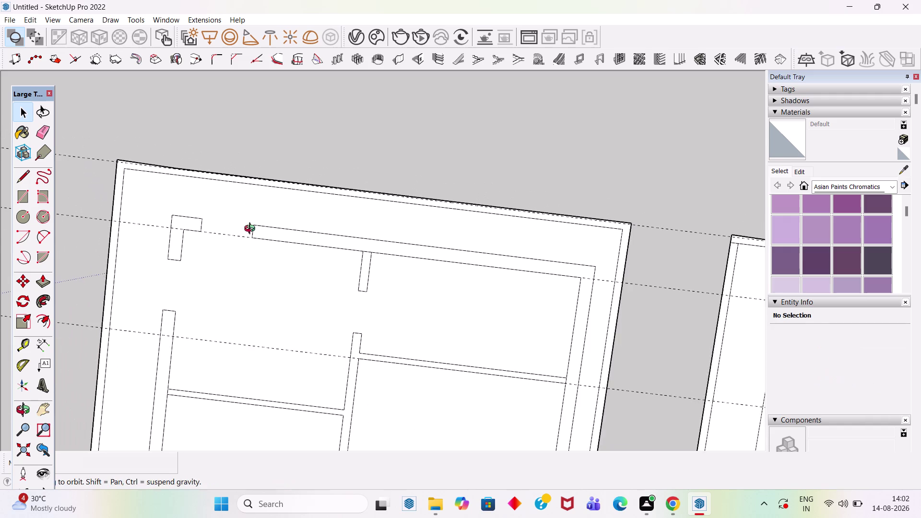
middle_drag(253, 232, 263, 47)
scroll(up, 3)
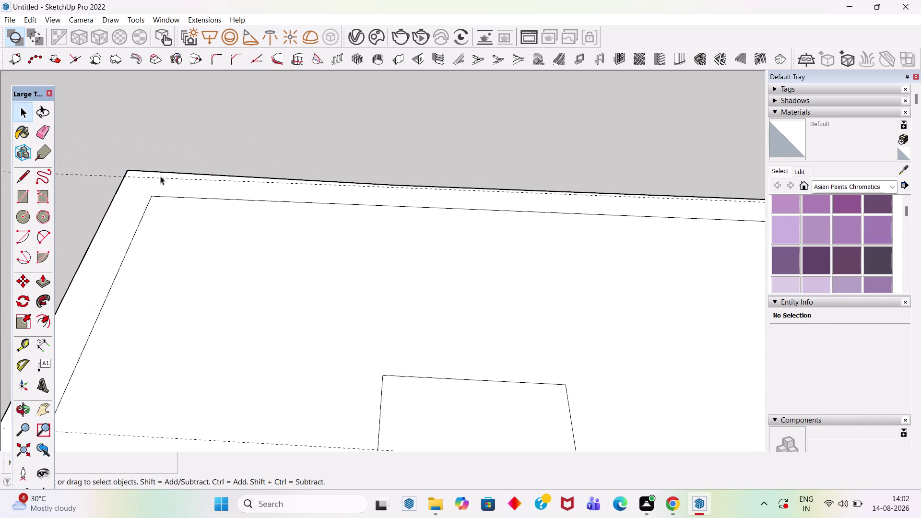
middle_drag(161, 176, 164, 371)
scroll(up, 3)
scroll(up, 3)
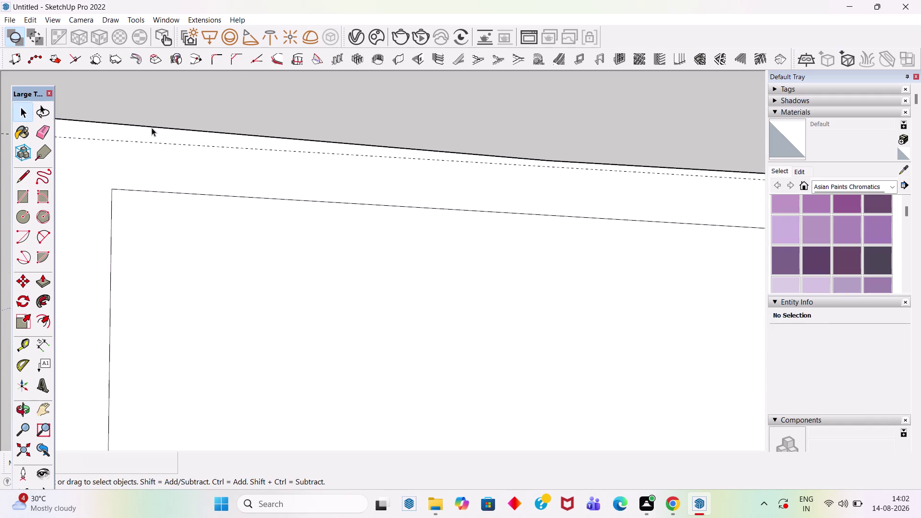
scroll(up, 3)
scroll(down, 3)
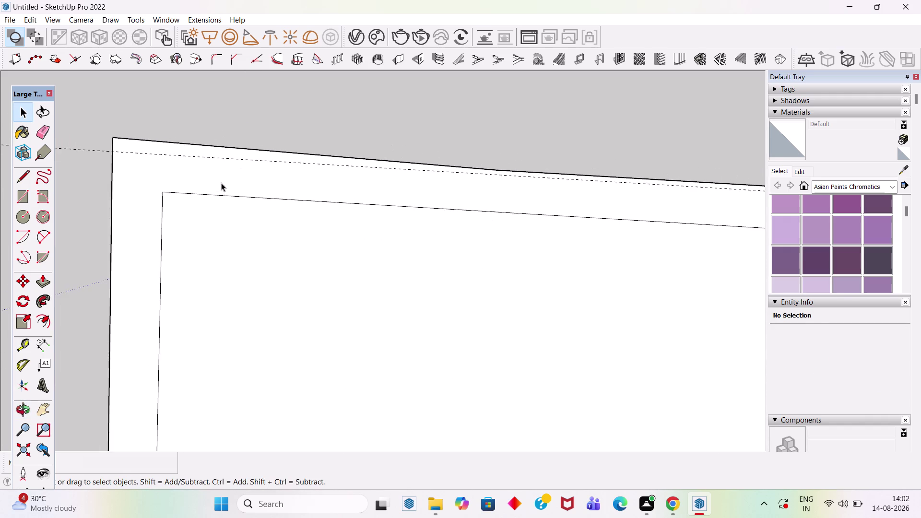
scroll(down, 3)
scroll(down, 3)
scroll(down, 3)
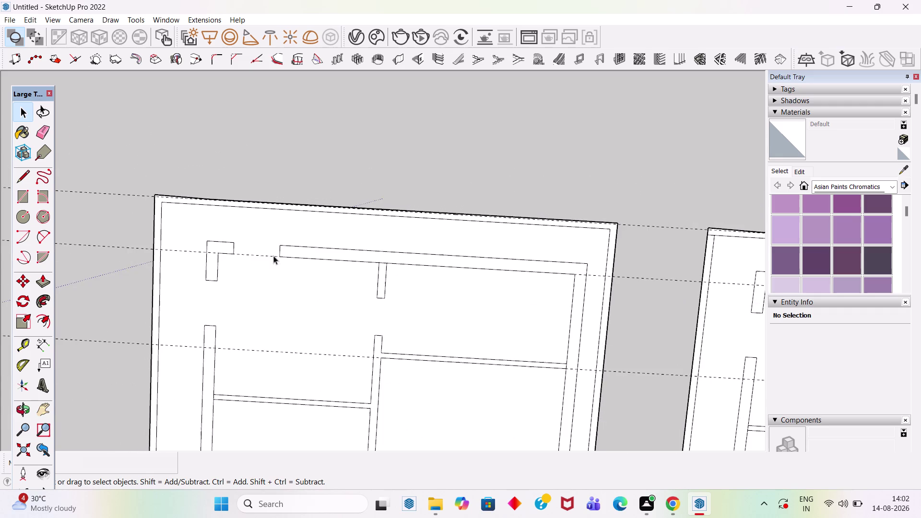
middle_drag(357, 274, 387, 85)
scroll(up, 3)
middle_drag(455, 195, 449, 208)
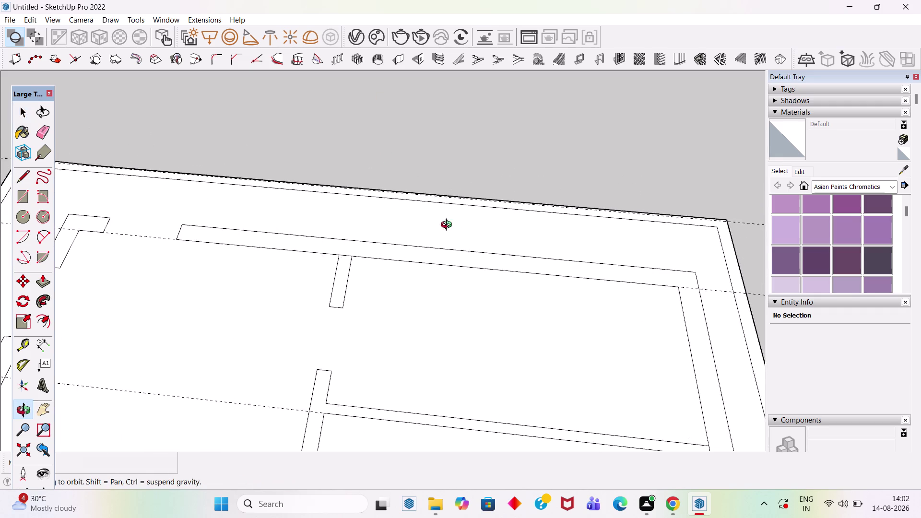
middle_drag(449, 208, 484, 277)
Draw a line from the slab's top-right corner to its top-left corner.
key(l)
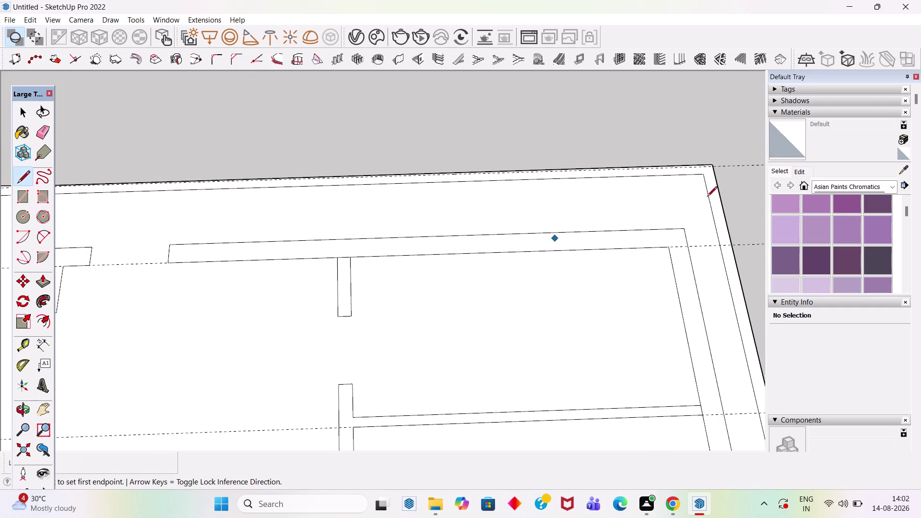
scroll(up, 3)
scroll(up, 3)
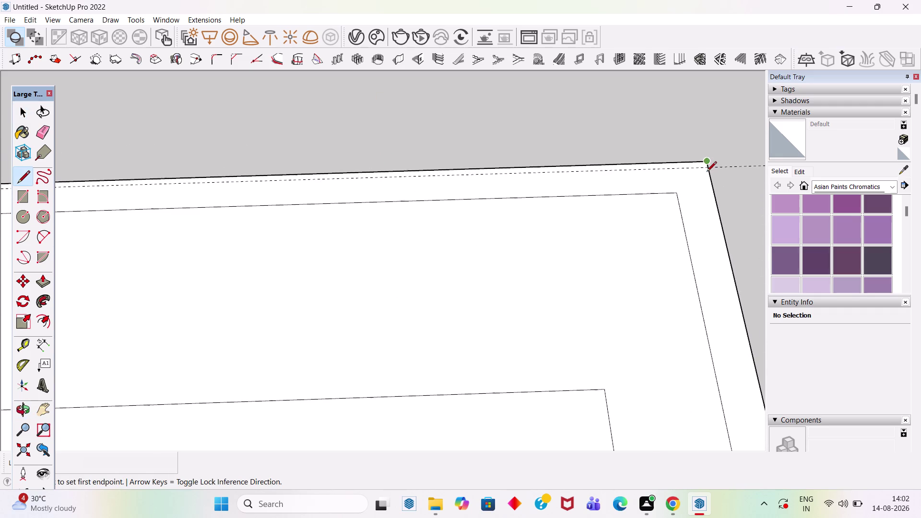
click(708, 169)
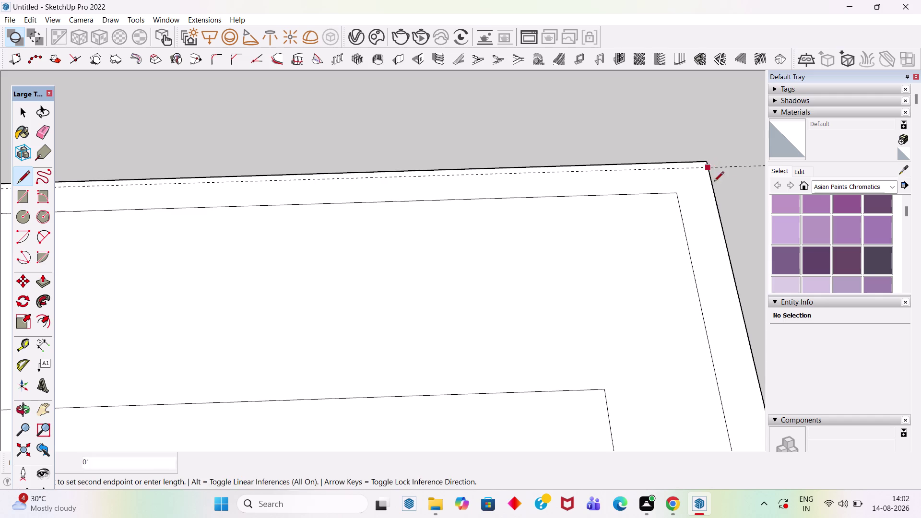
scroll(down, 3)
scroll(up, 3)
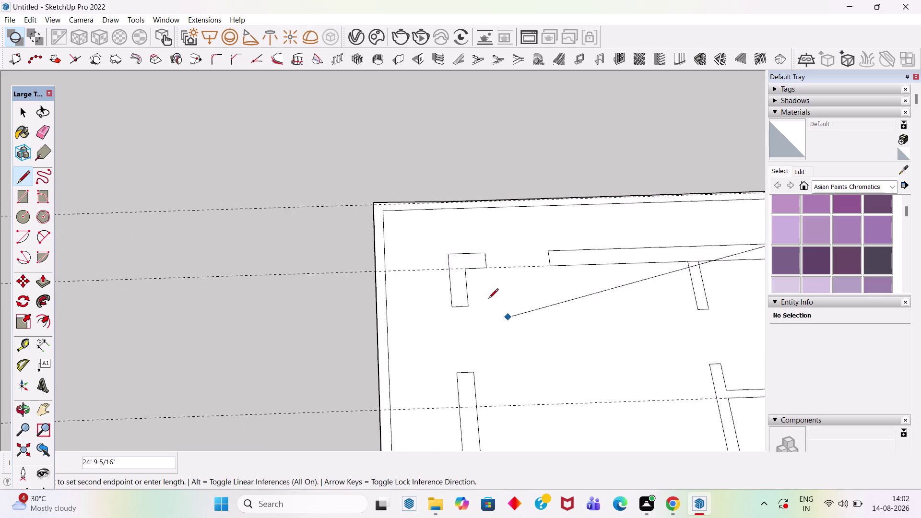
scroll(up, 3)
click(358, 185)
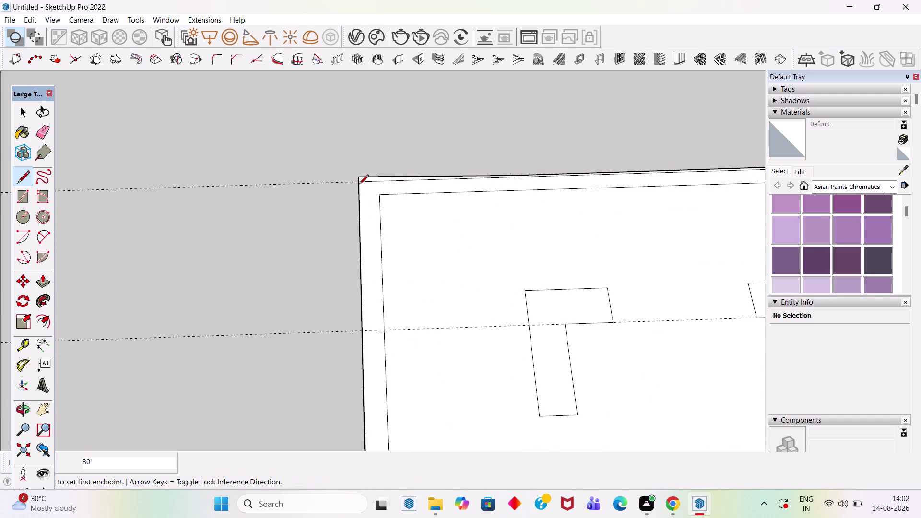
Erase several leftover edges along the slab's top border.
key(space)
key(e)
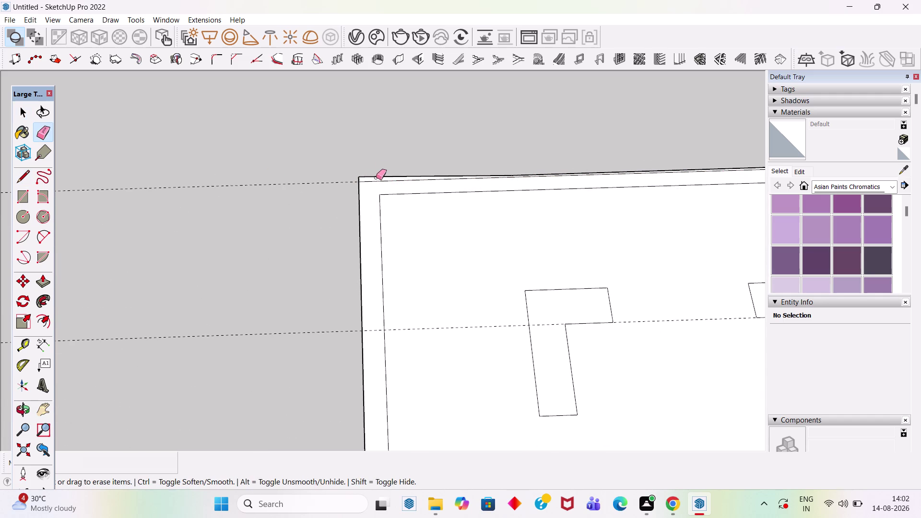
click(378, 175)
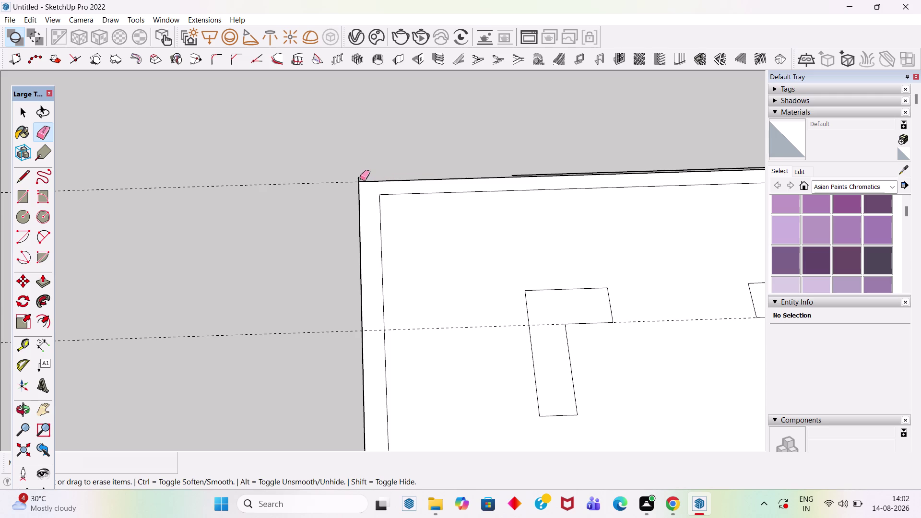
click(359, 179)
scroll(down, 3)
scroll(up, 3)
click(418, 170)
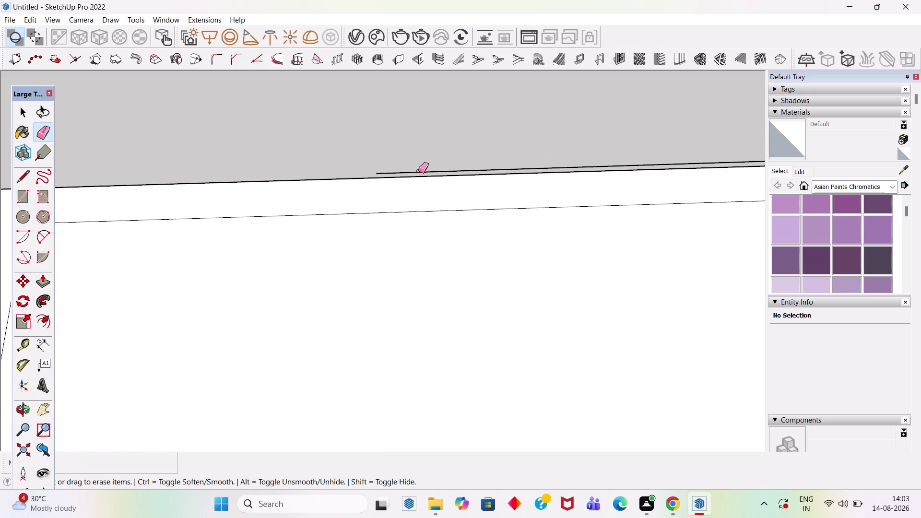
click(415, 172)
scroll(down, 3)
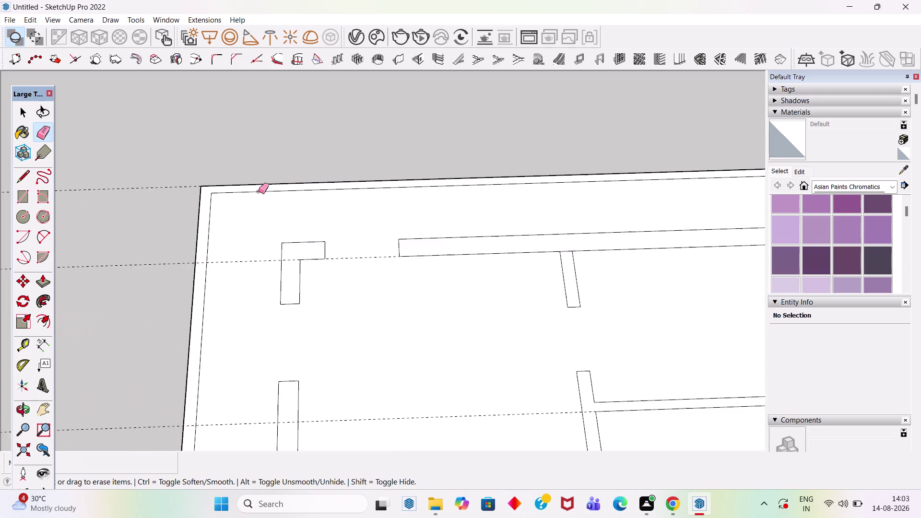
scroll(down, 3)
scroll(up, 3)
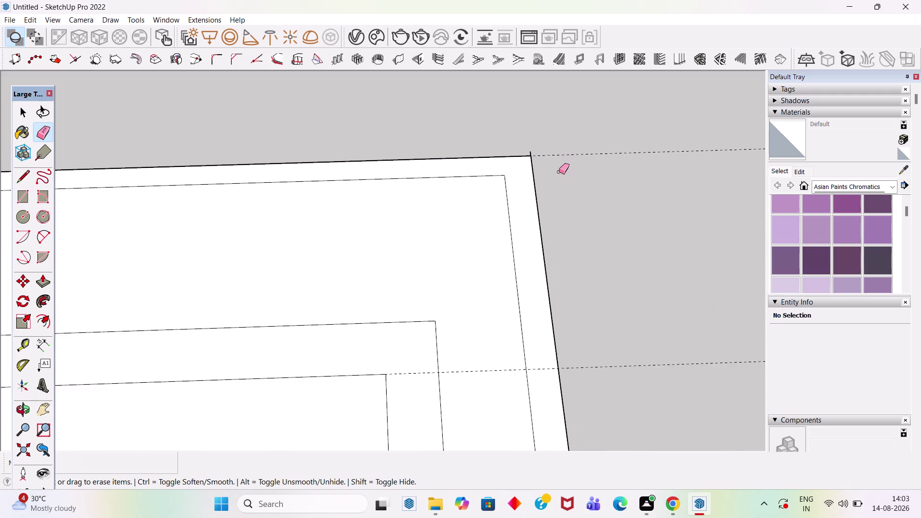
scroll(up, 3)
click(526, 142)
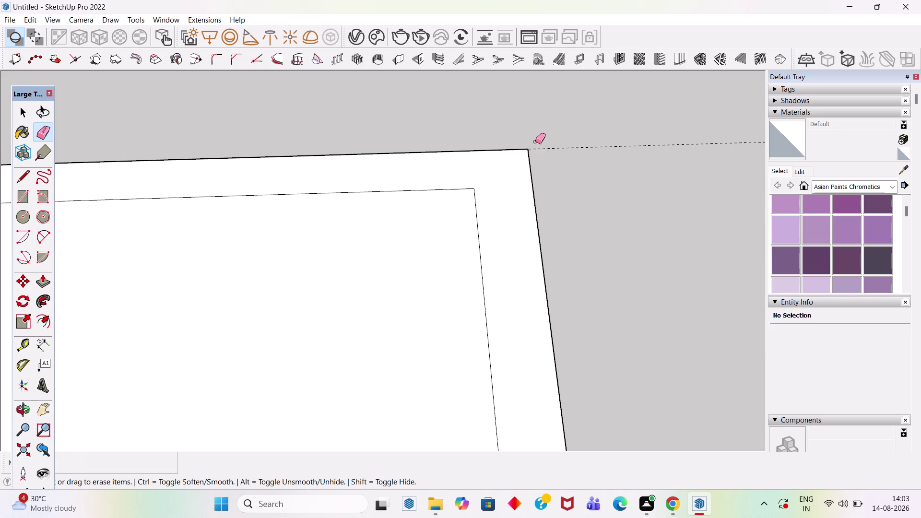
Place a guide 6" inside the slab's top edge.
key(space)
key(t)
click(488, 151)
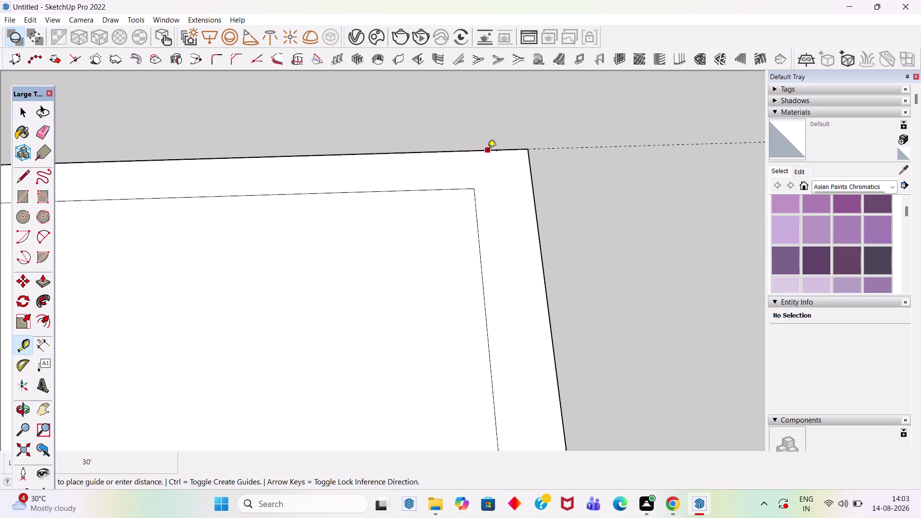
text(6)
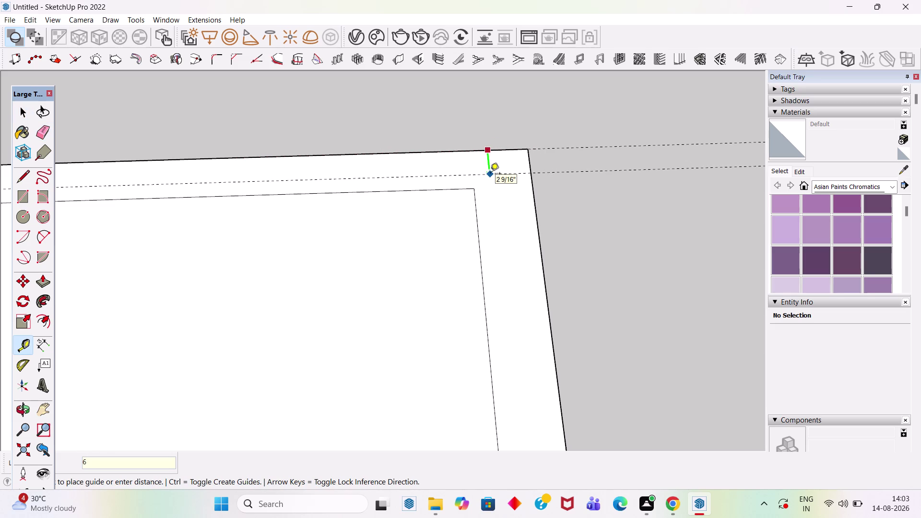
text(")
key(Return)
key(space)
scroll(down, 3)
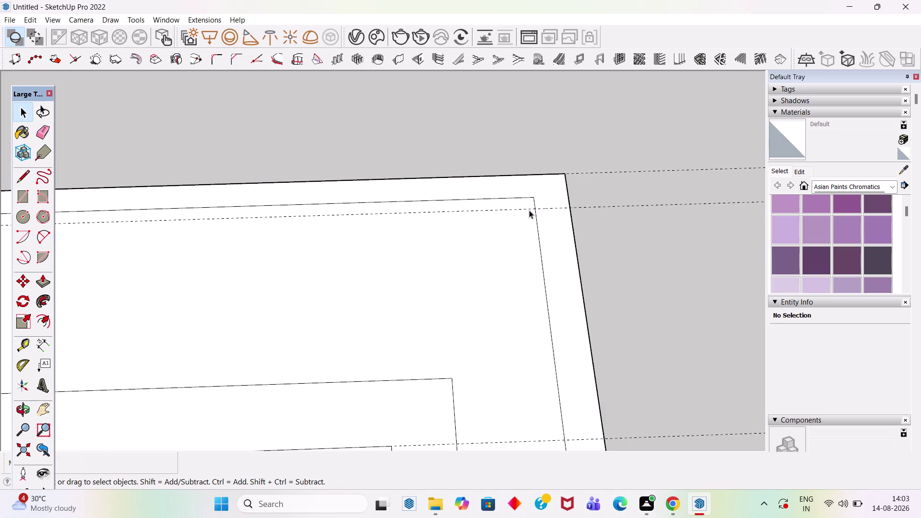
scroll(down, 3)
scroll(down, 3)
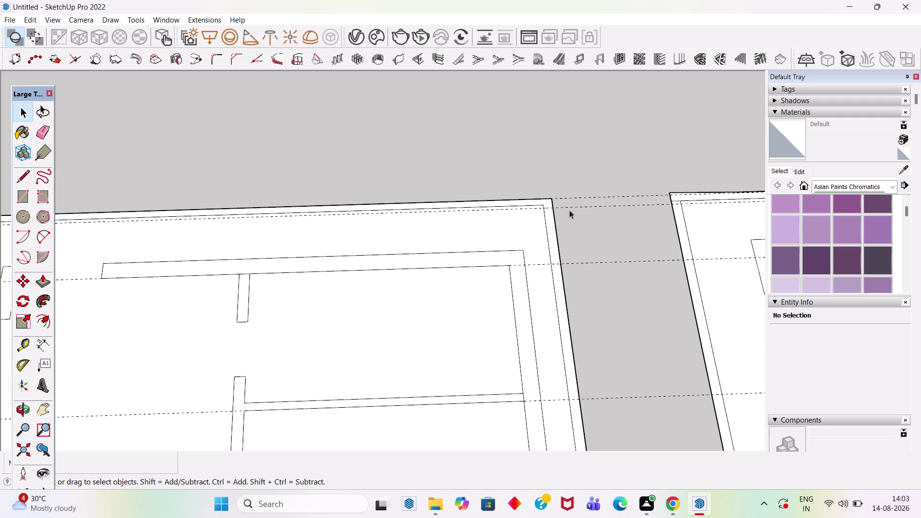
Draw an edge along the guide from the right side to the slab's left border.
key(l)
scroll(up, 3)
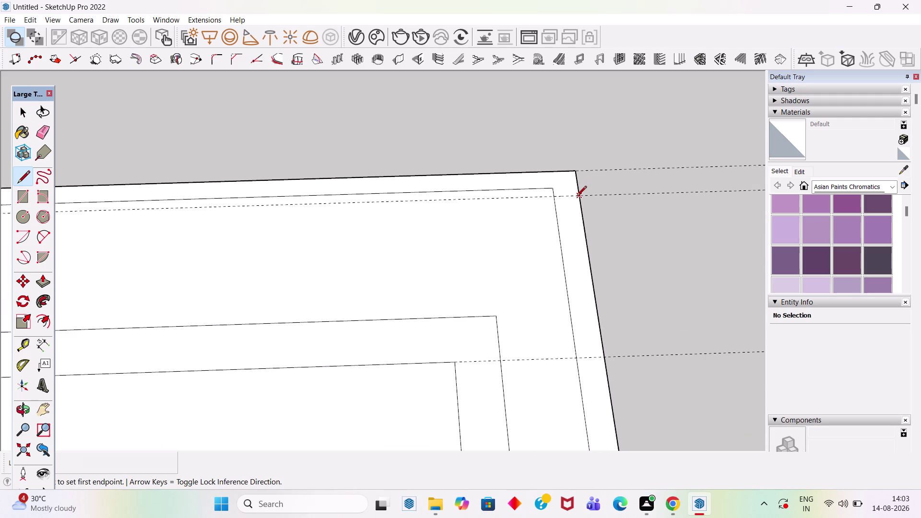
click(555, 197)
scroll(down, 3)
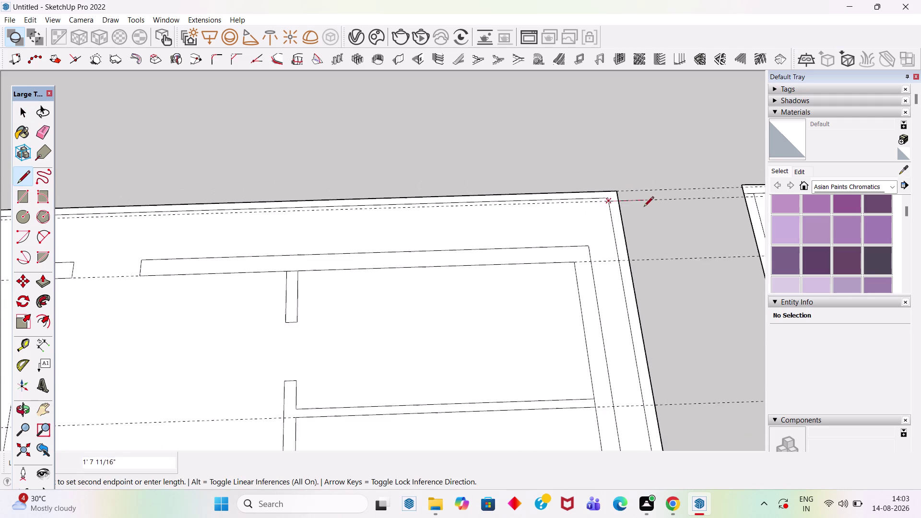
scroll(down, 3)
scroll(up, 3)
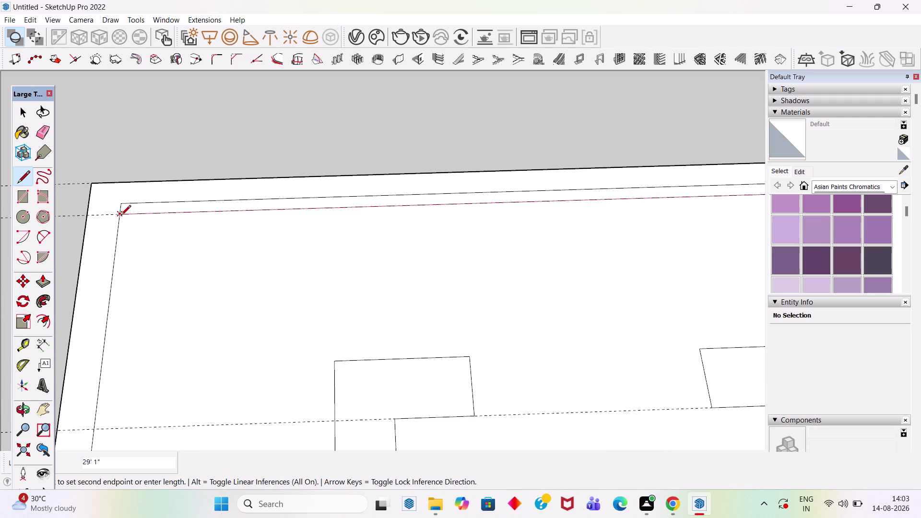
click(120, 214)
key(space)
Erase the stray edges at the left and right corners of the new edge.
key(e)
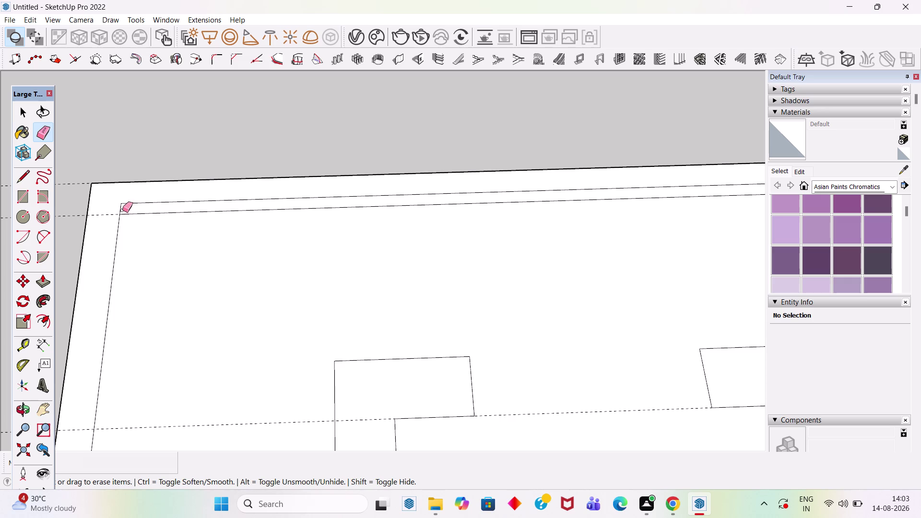
click(121, 210)
click(129, 203)
click(121, 206)
scroll(down, 3)
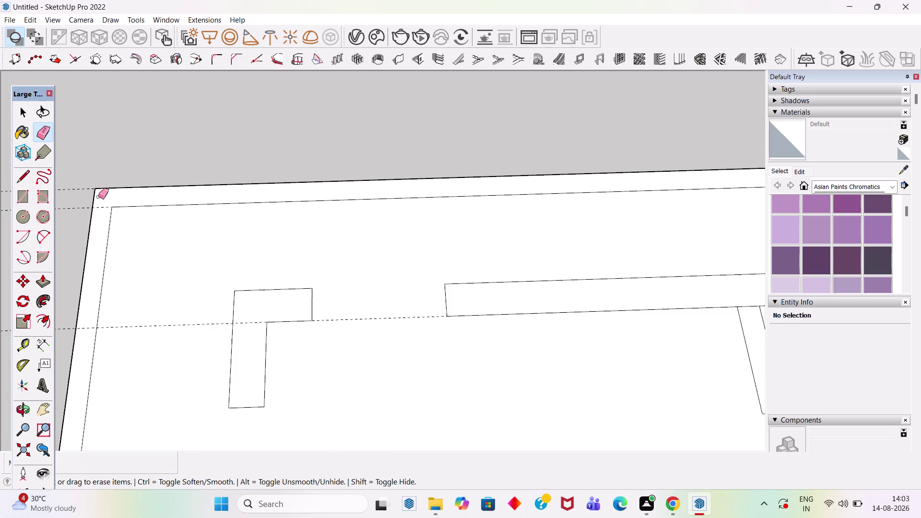
scroll(down, 3)
scroll(up, 3)
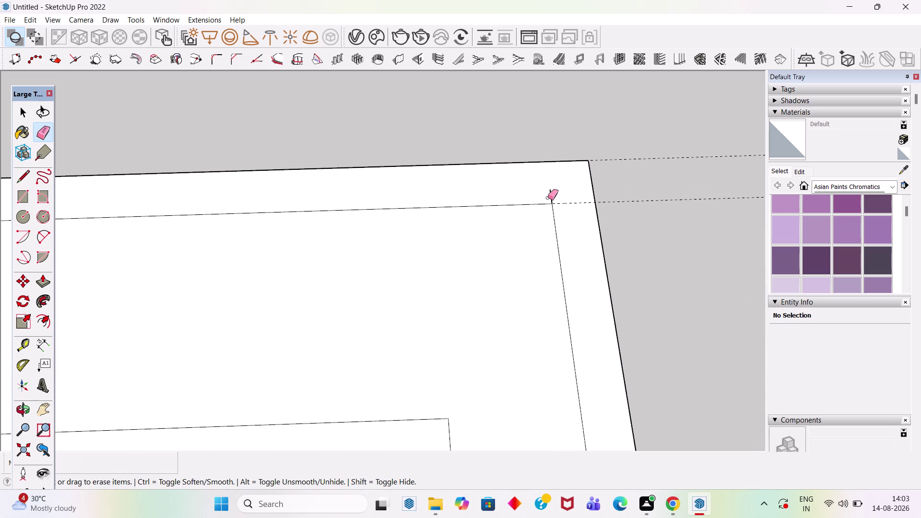
click(550, 197)
scroll(down, 3)
key(space)
key(space)
scroll(down, 3)
click(512, 141)
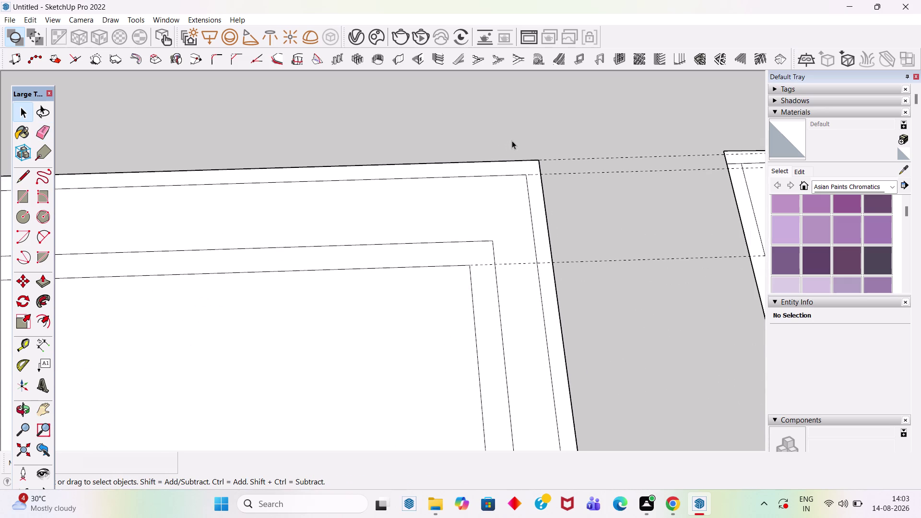
scroll(down, 3)
scroll(down, 3)
scroll(up, 3)
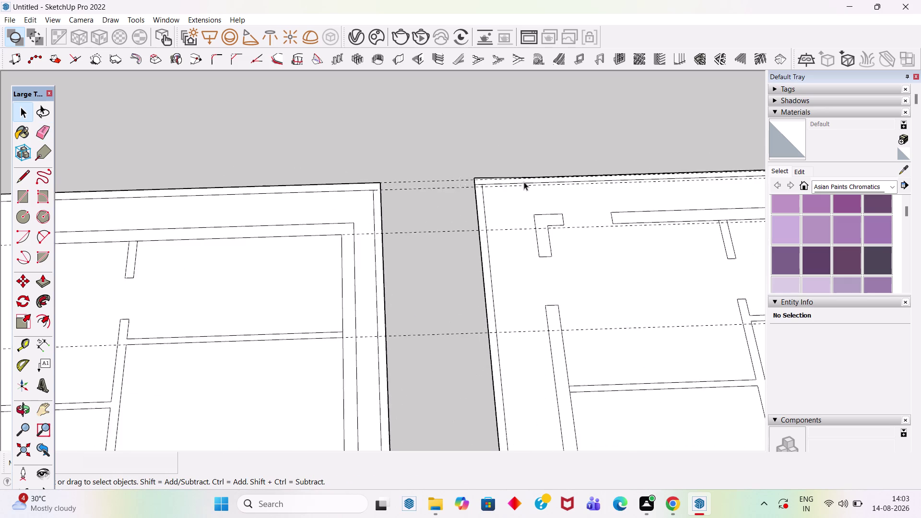
scroll(up, 3)
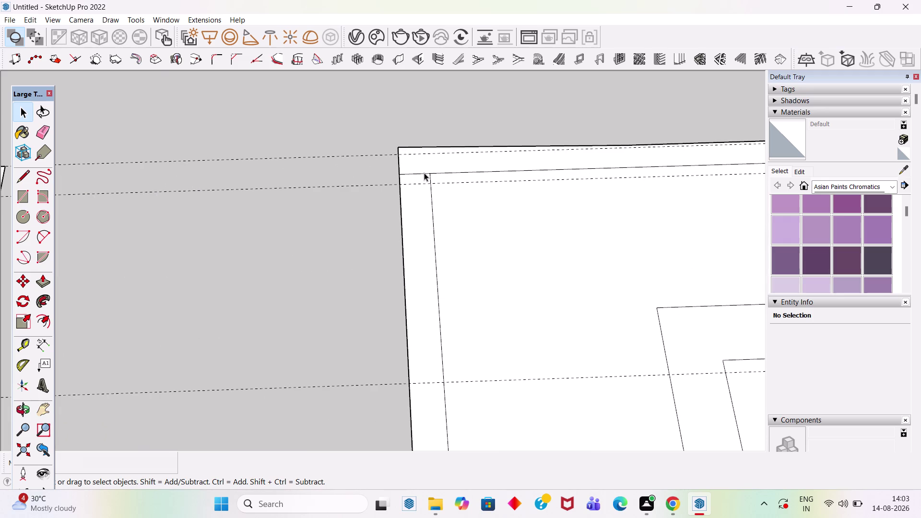
Draw a rectangle from the slab's top-left corner to its right corner.
key(r)
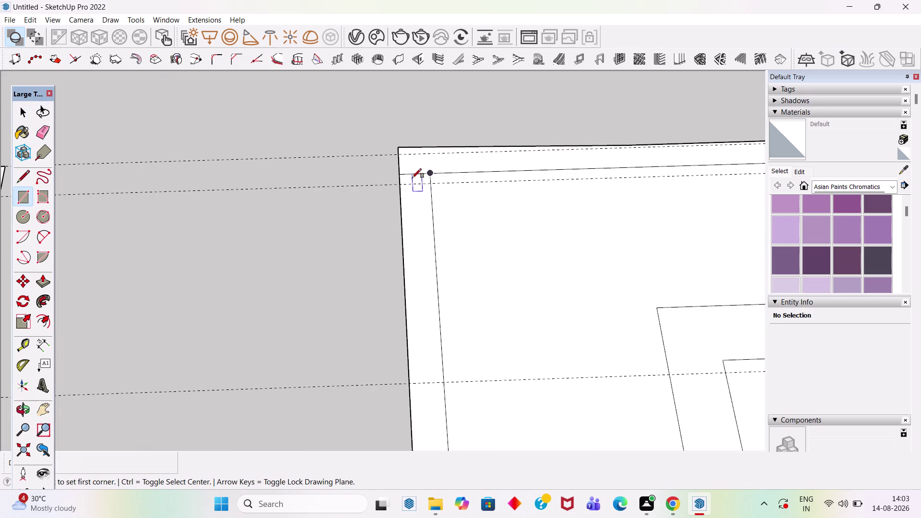
click(400, 184)
scroll(down, 3)
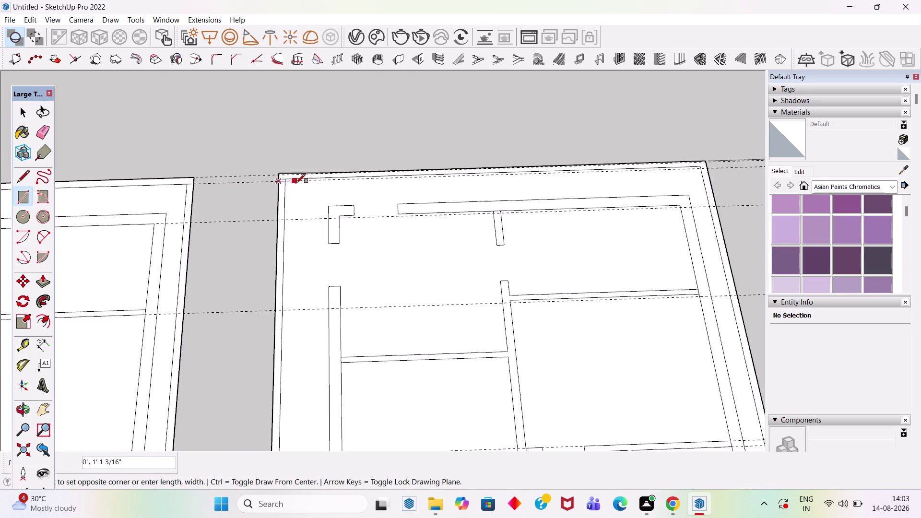
scroll(up, 3)
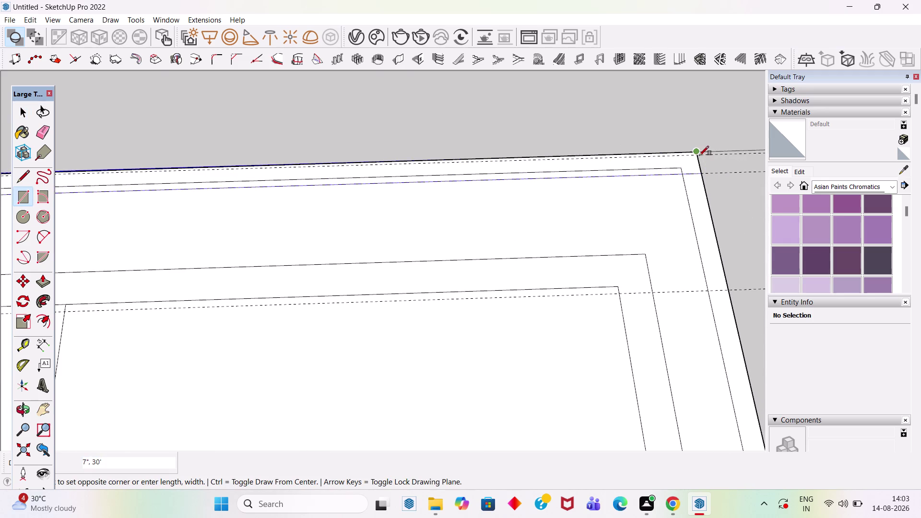
scroll(up, 3)
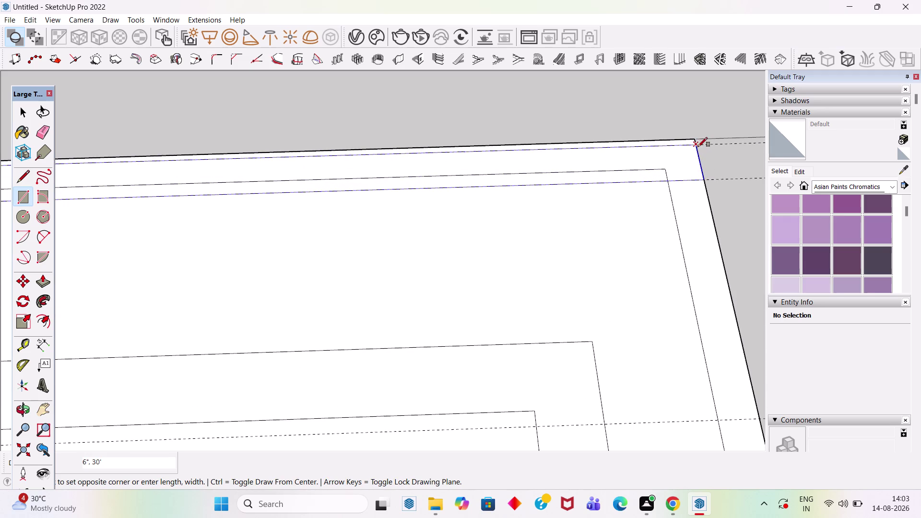
scroll(up, 3)
click(697, 144)
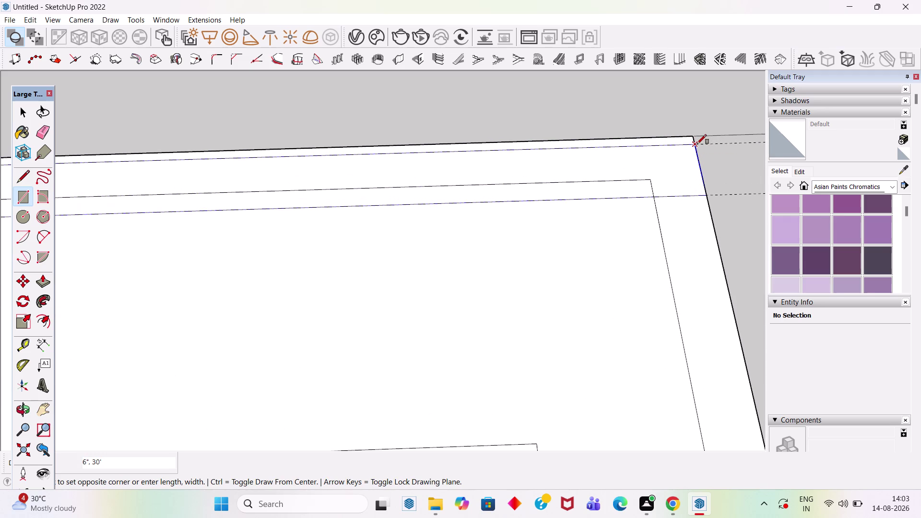
Erase the extra edges at the slab's right corner and along the top border.
key(space)
text(e)
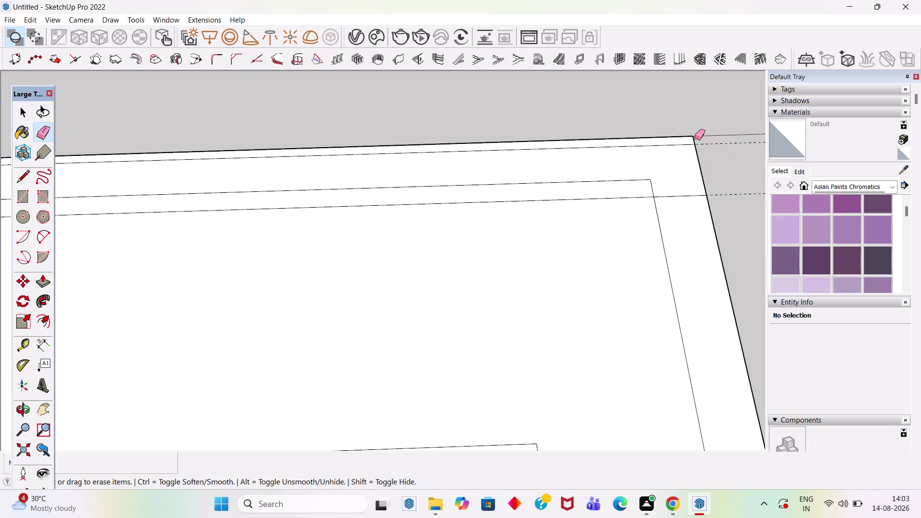
click(692, 138)
click(687, 136)
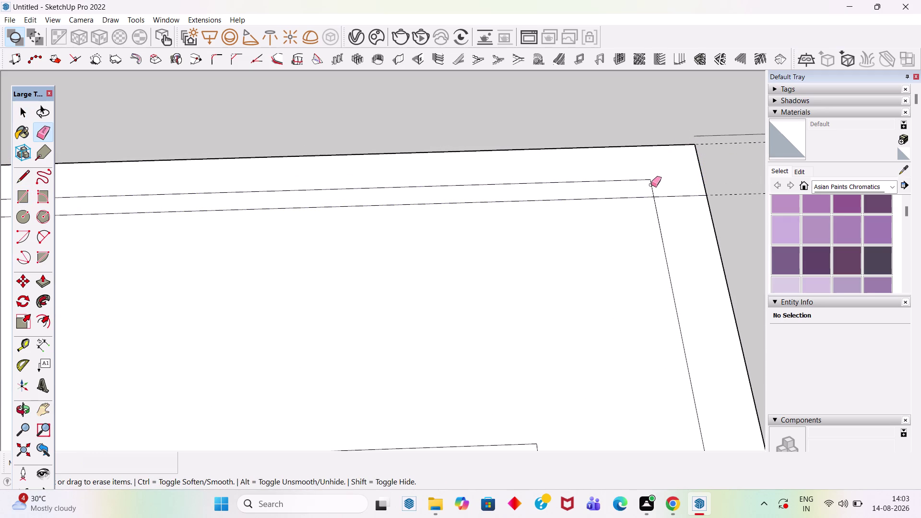
click(650, 188)
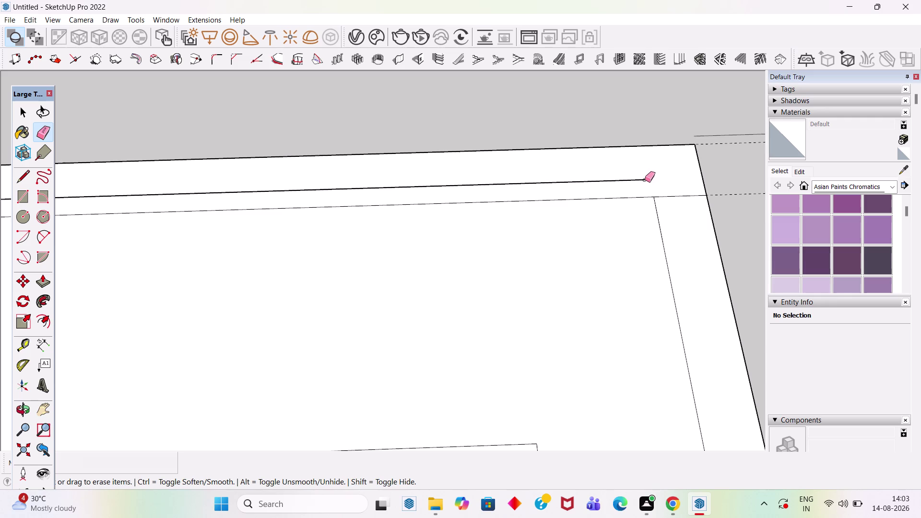
click(646, 177)
click(645, 179)
scroll(down, 3)
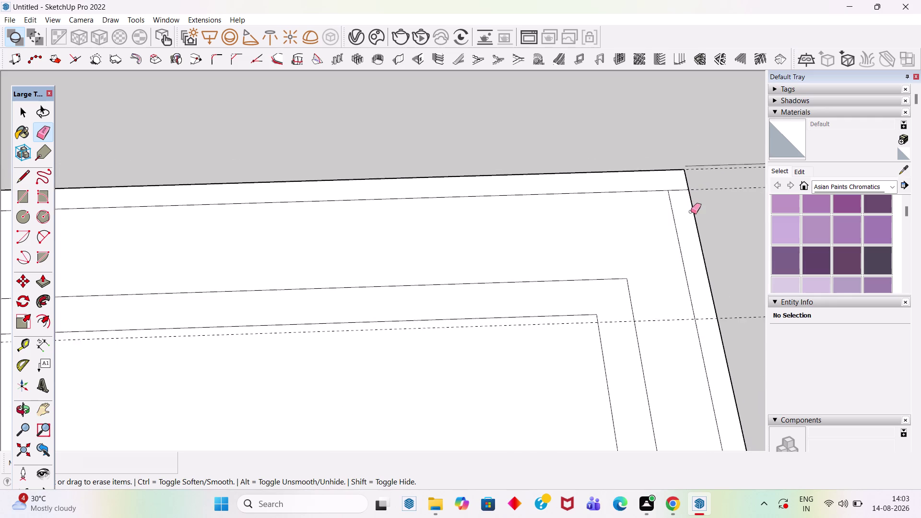
scroll(down, 3)
scroll(up, 3)
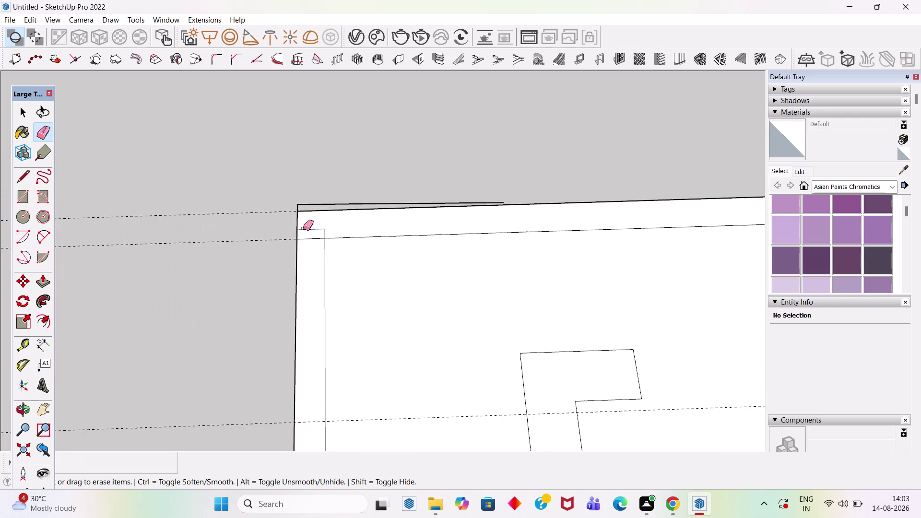
scroll(up, 3)
Erase the leftover edges at the left corner and a stray edge near the corner.
click(326, 193)
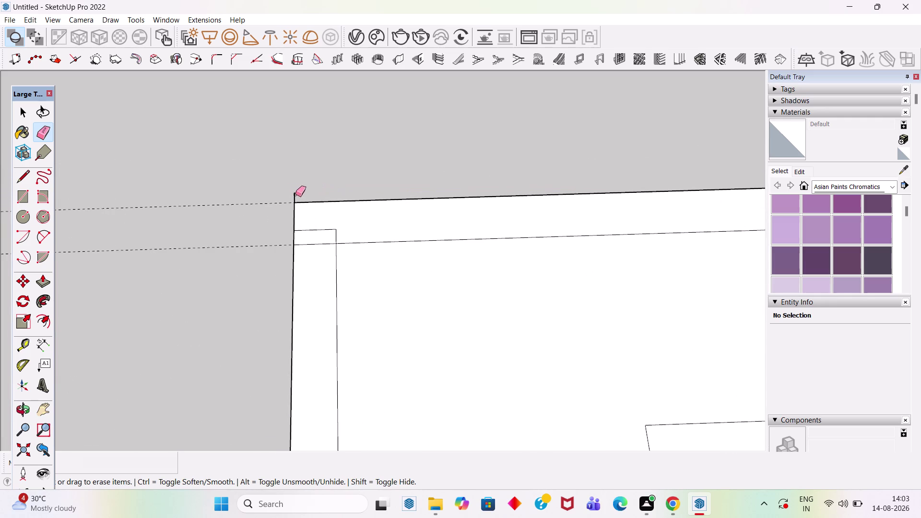
click(292, 196)
click(295, 197)
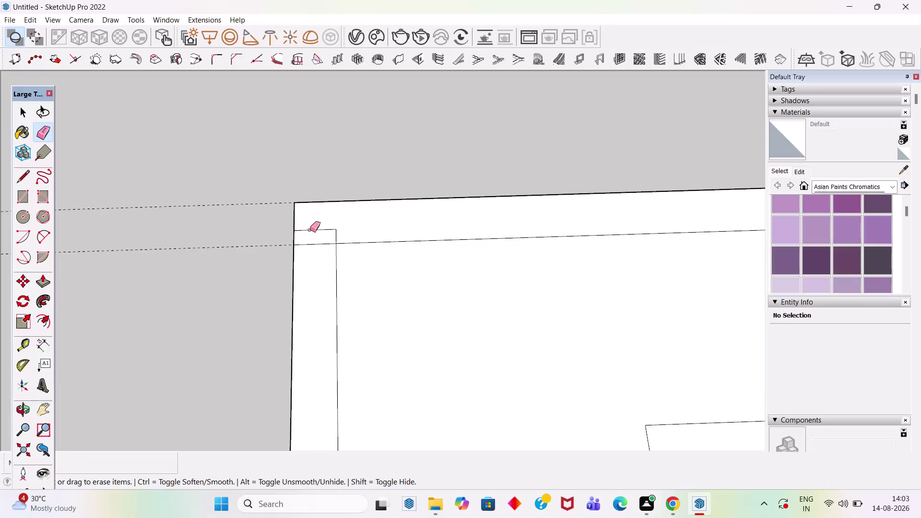
click(317, 230)
click(334, 235)
scroll(down, 3)
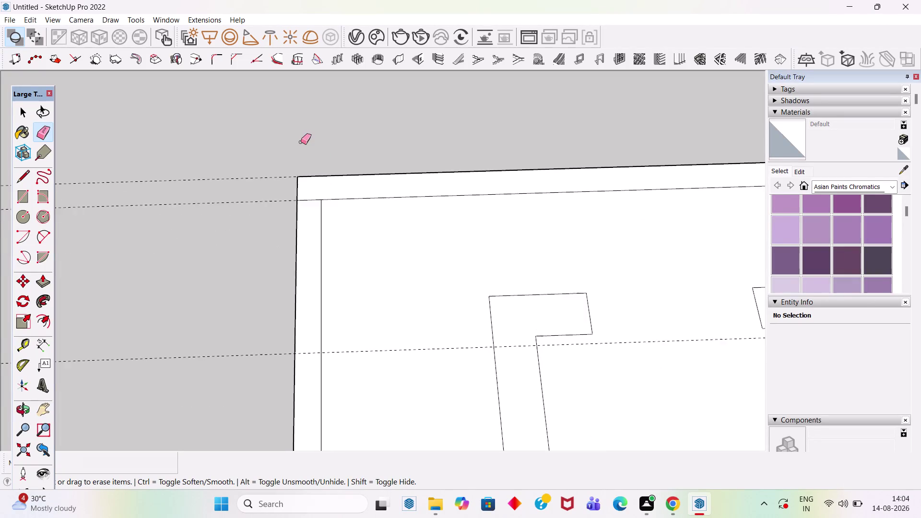
scroll(down, 3)
scroll(up, 3)
click(308, 191)
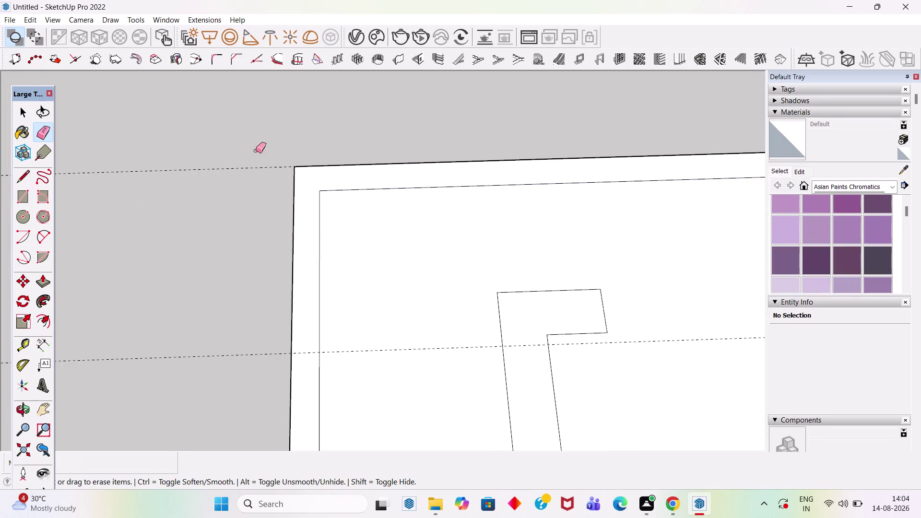
scroll(down, 3)
scroll(up, 3)
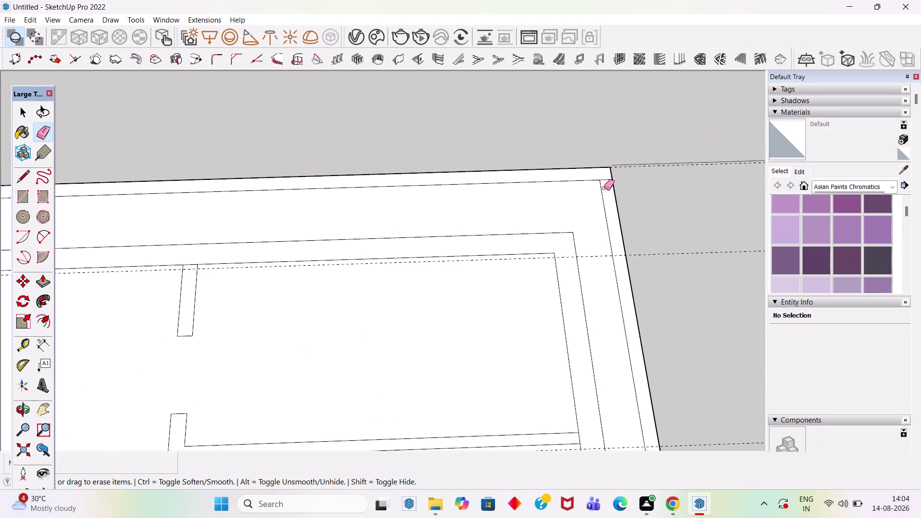
scroll(up, 3)
click(608, 178)
scroll(down, 3)
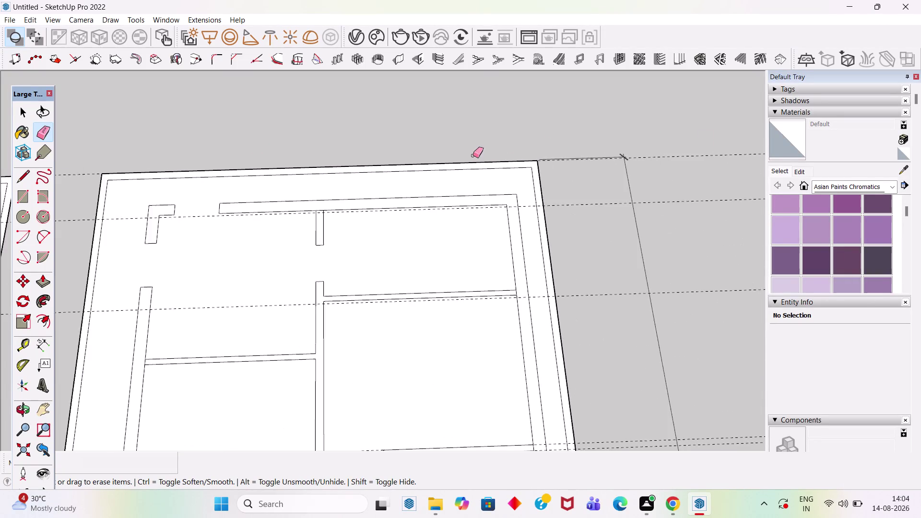
scroll(down, 3)
key(space)
scroll(down, 3)
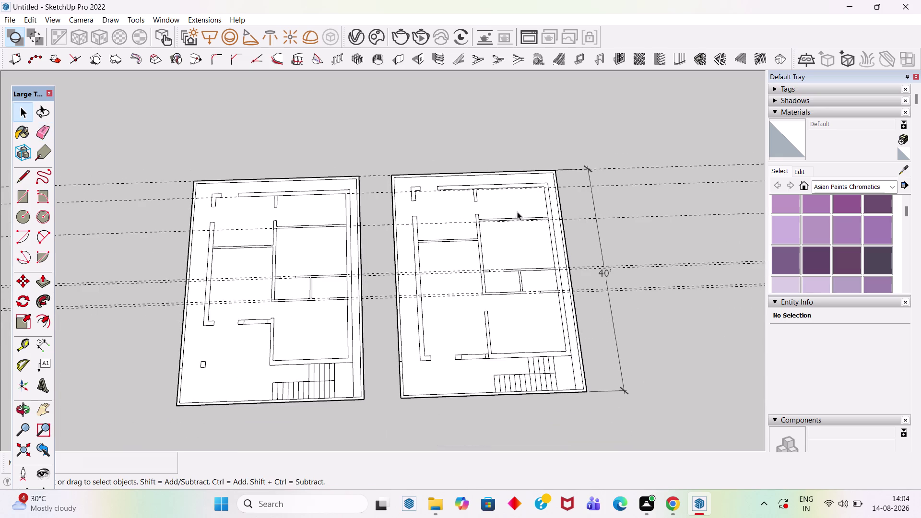
Move the top wall's edges 2 inches into line.
scroll(up, 3)
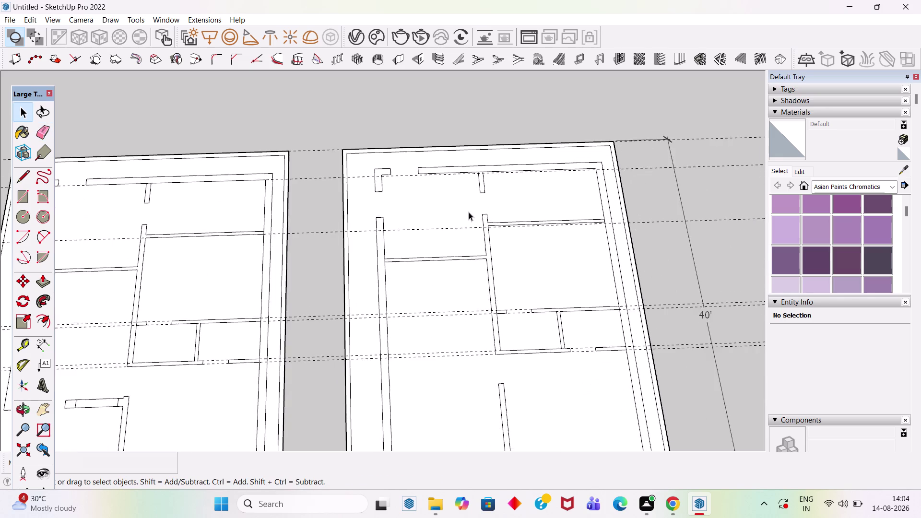
scroll(up, 3)
scroll(up, 3)
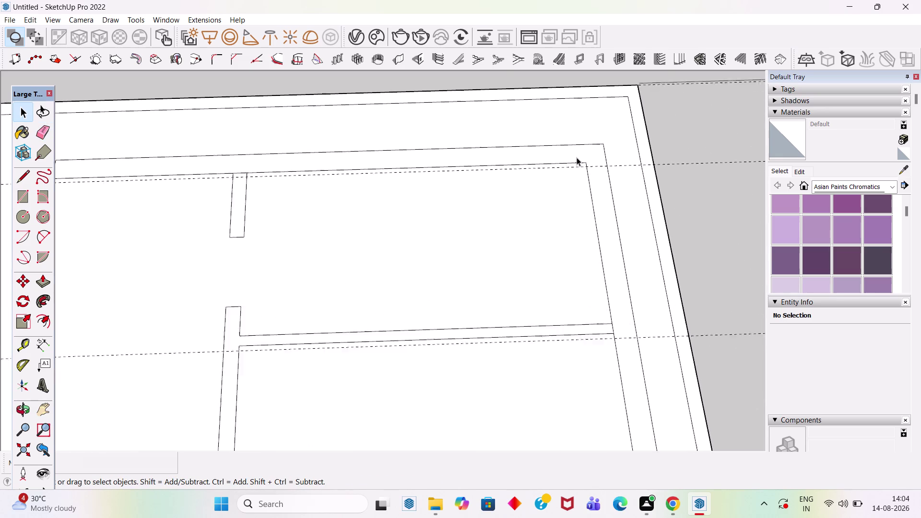
scroll(up, 3)
click(577, 162)
click(576, 162)
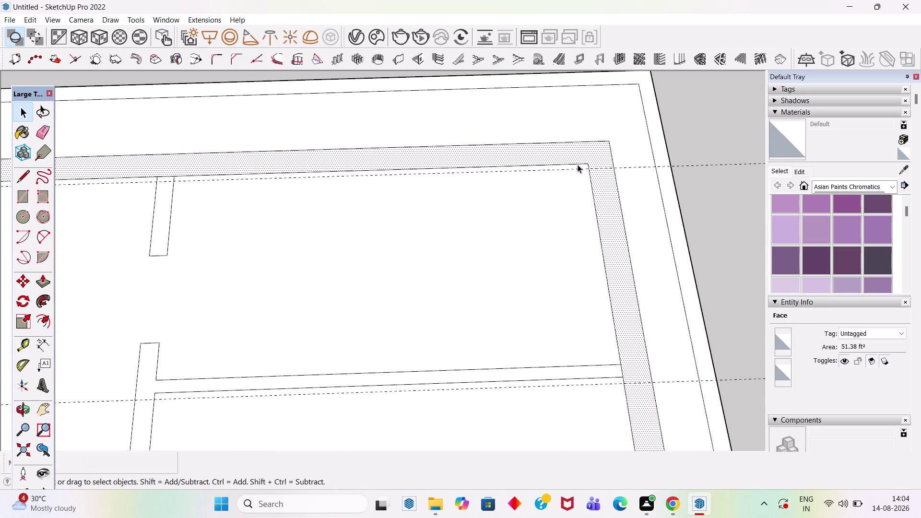
click(580, 163)
click(587, 140)
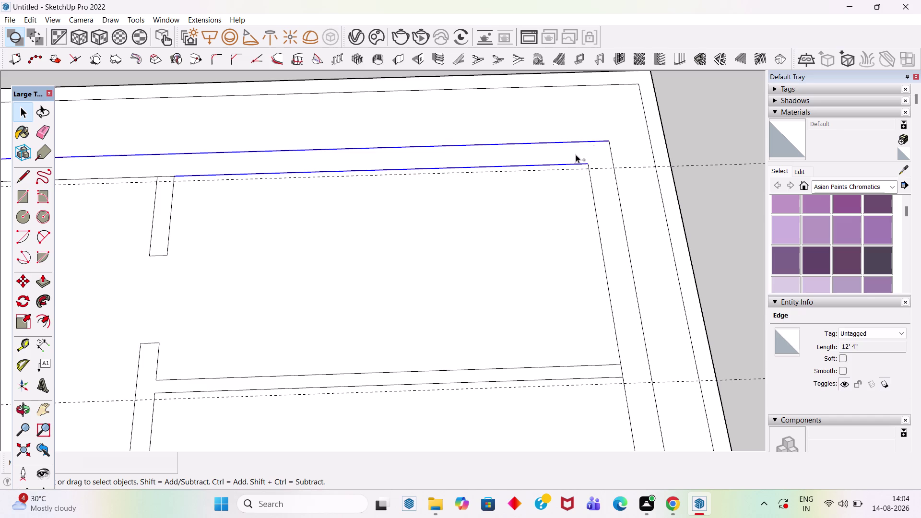
scroll(down, 3)
scroll(up, 3)
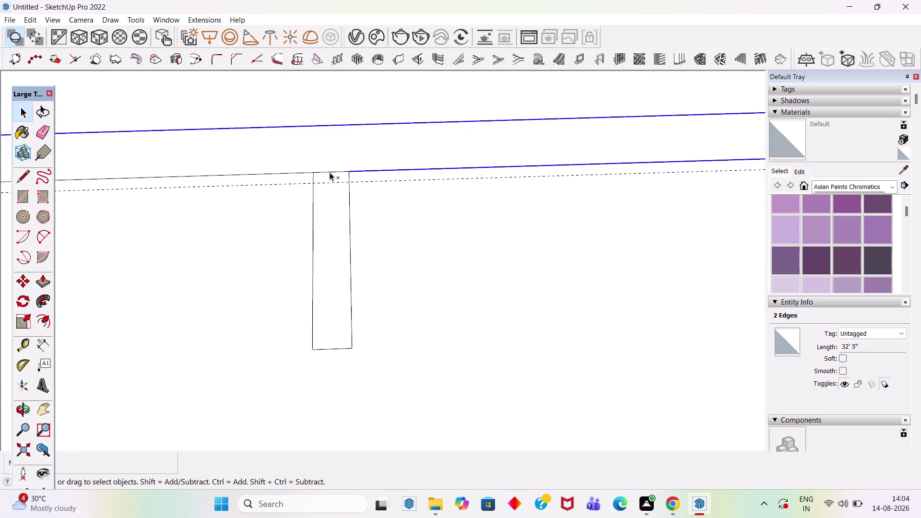
click(330, 172)
scroll(down, 3)
scroll(up, 3)
click(122, 174)
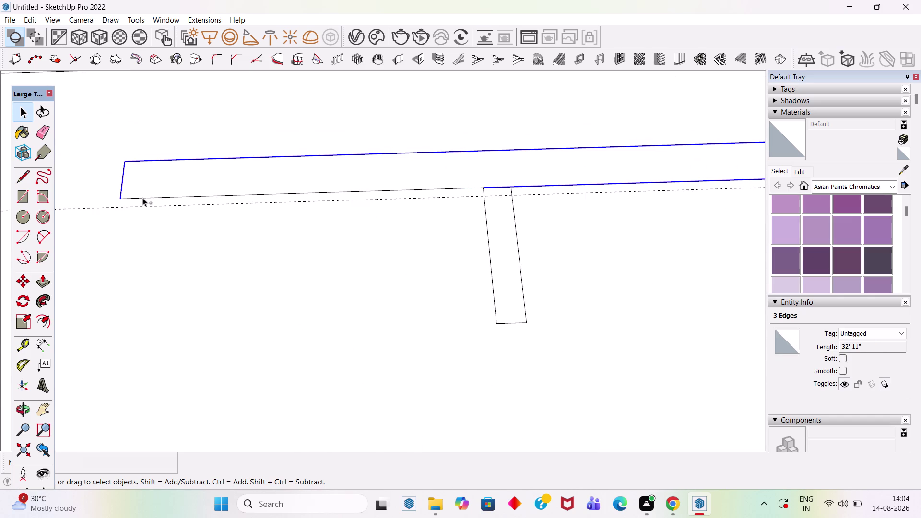
click(147, 197)
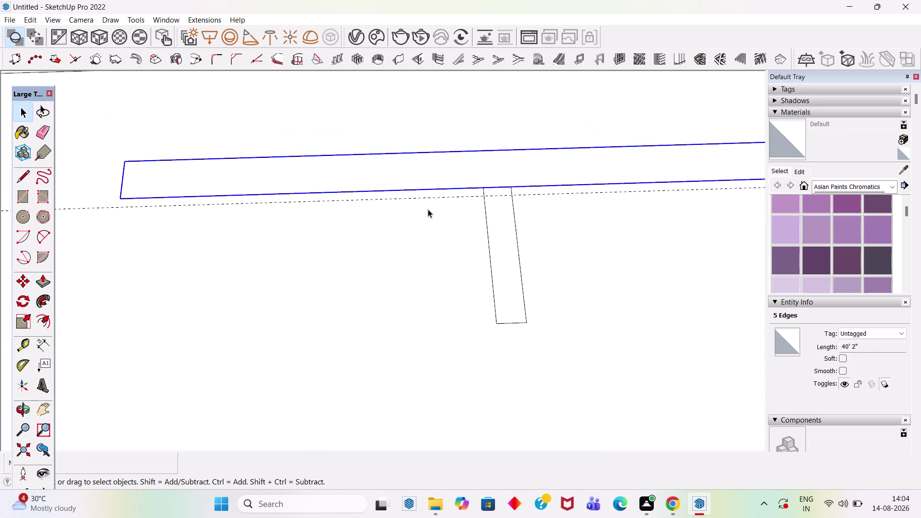
key(m)
click(485, 188)
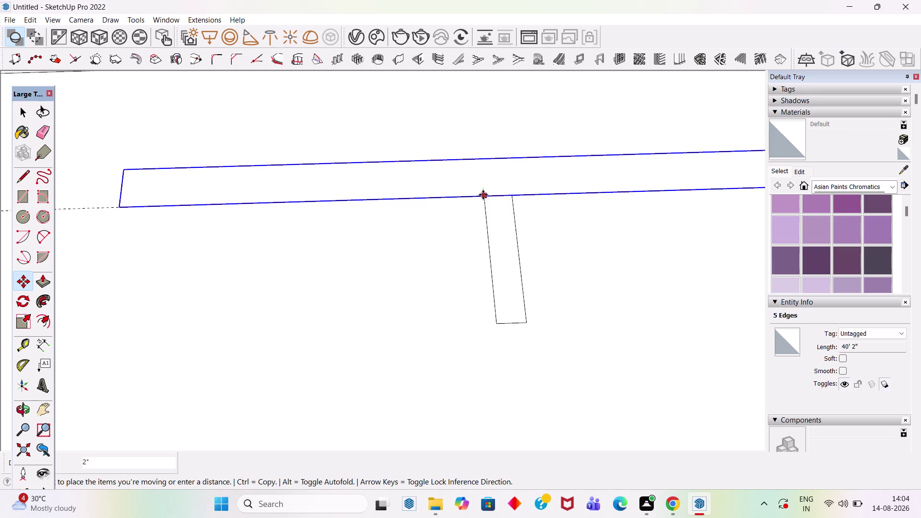
click(483, 194)
key(space)
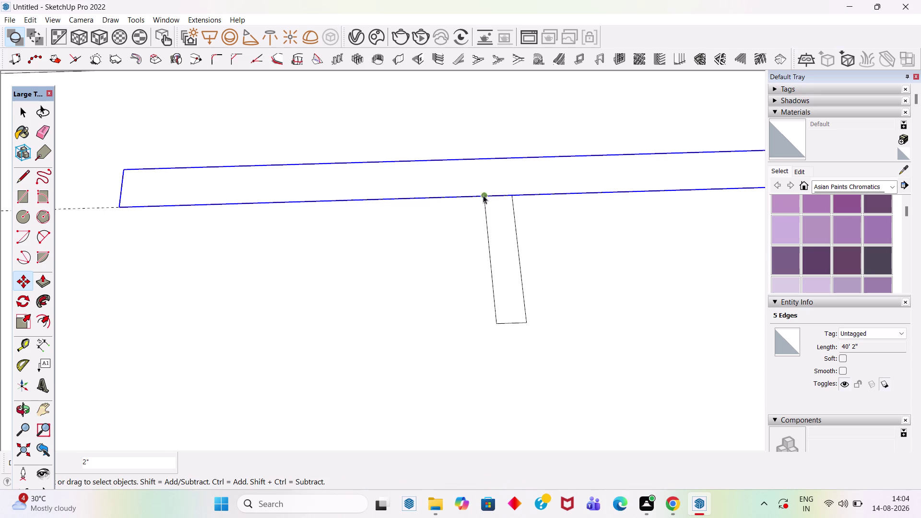
Move the small corner wall's edges into line.
scroll(down, 3)
scroll(up, 3)
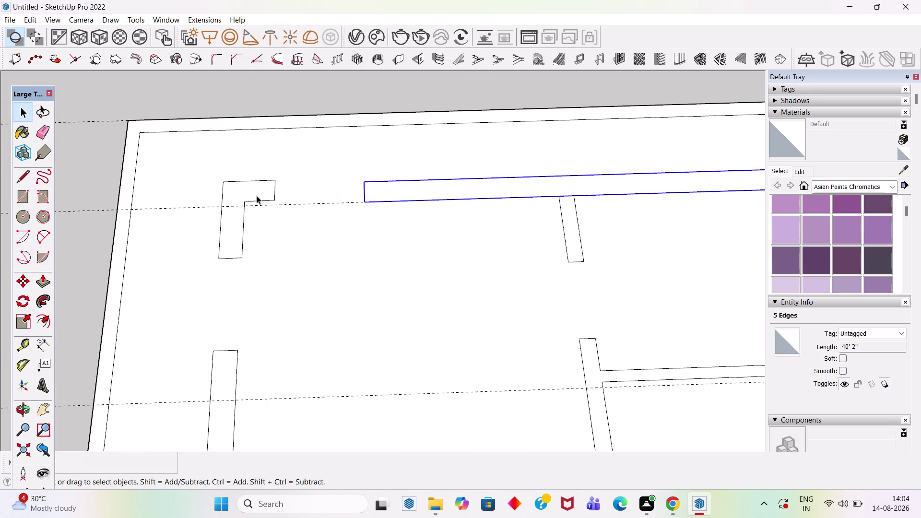
scroll(up, 3)
click(266, 201)
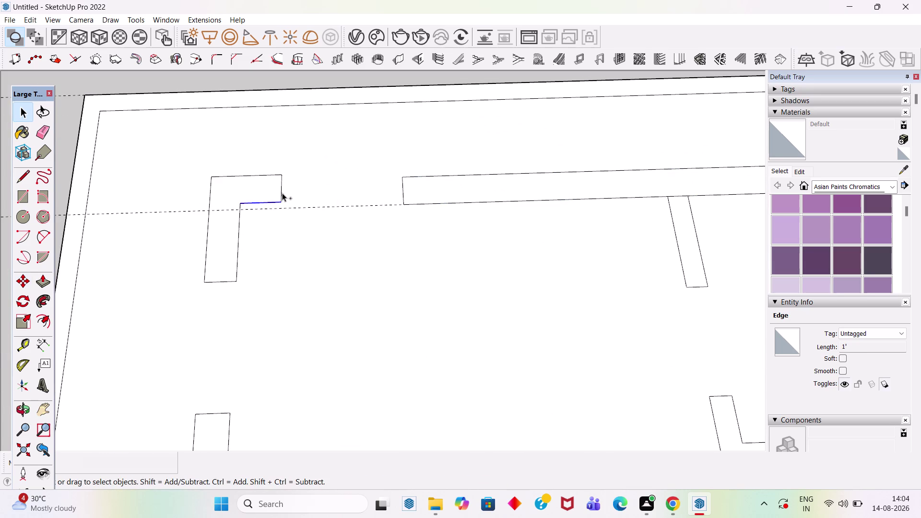
click(281, 193)
click(277, 175)
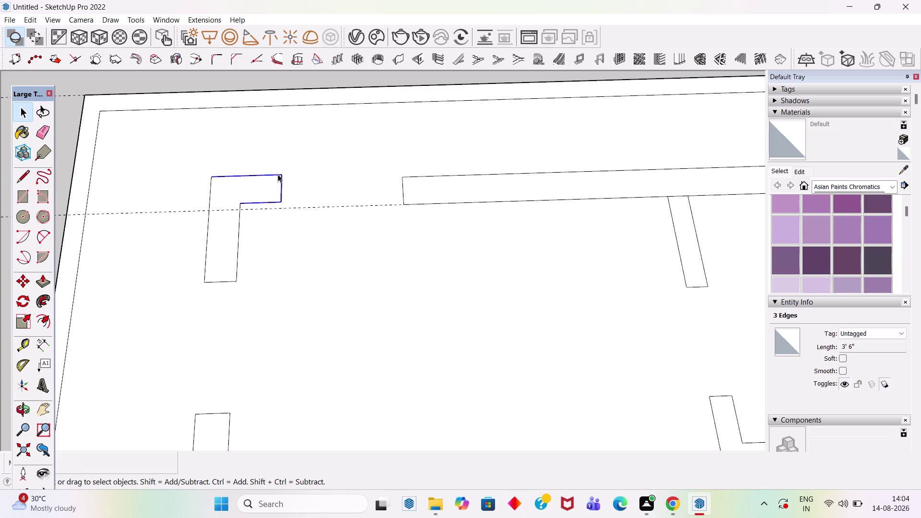
key(m)
click(241, 203)
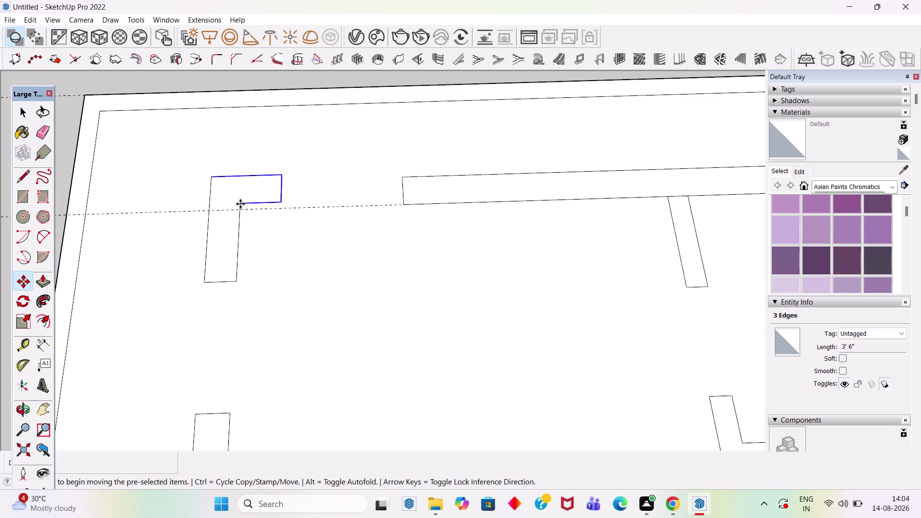
click(240, 209)
key(space)
Shift the 24' 8" interior wall's two edges about 2 inches onto the guide line.
scroll(down, 3)
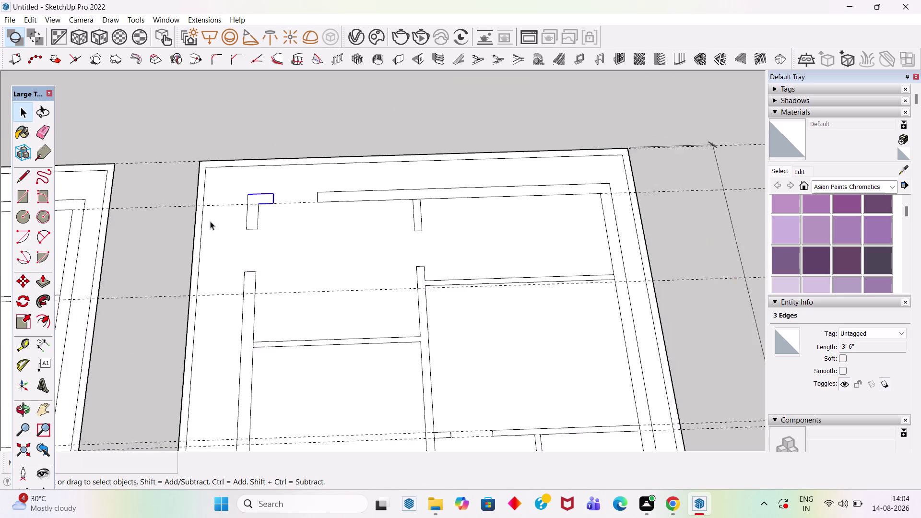
scroll(down, 3)
scroll(up, 3)
scroll(down, 3)
scroll(up, 3)
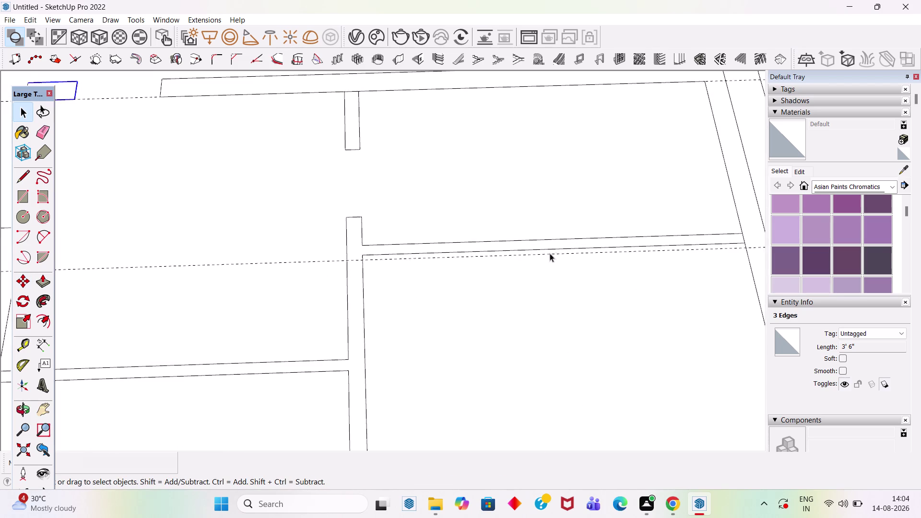
scroll(up, 3)
scroll(down, 3)
scroll(up, 3)
click(311, 243)
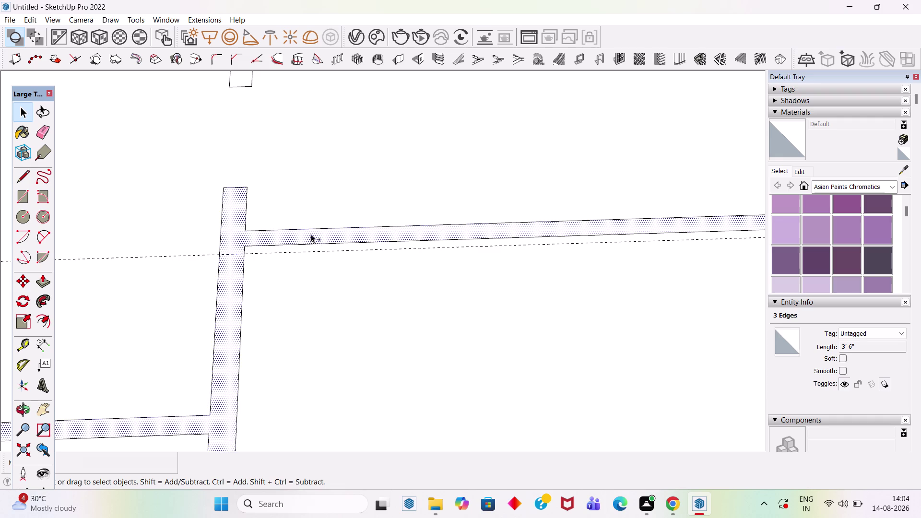
click(313, 241)
click(316, 243)
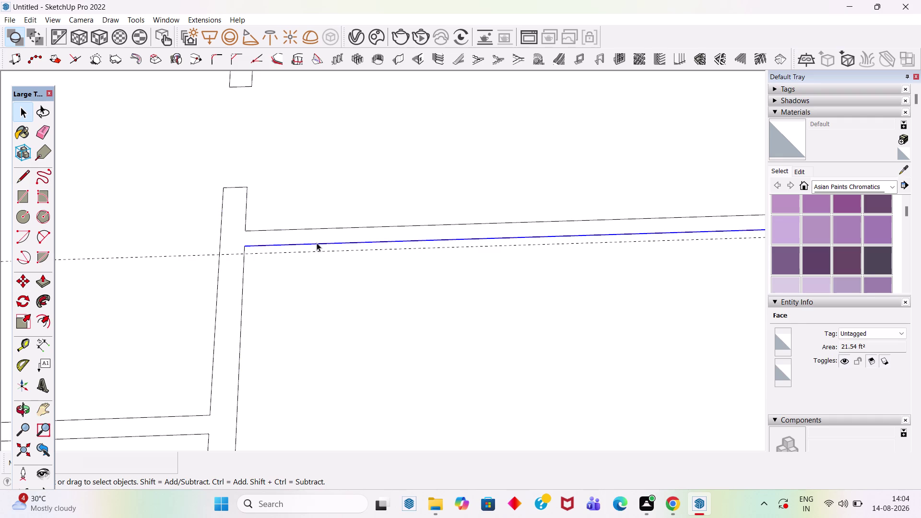
click(323, 228)
scroll(down, 3)
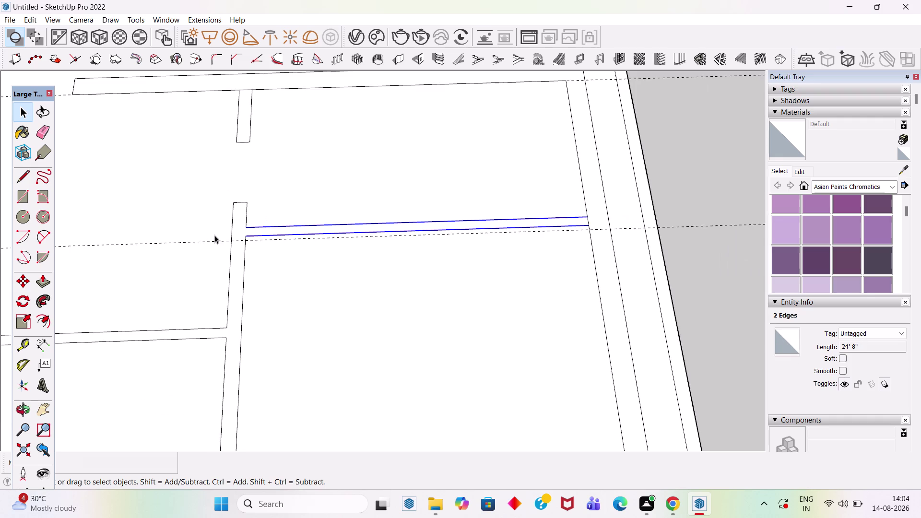
scroll(up, 3)
scroll(down, 3)
scroll(up, 3)
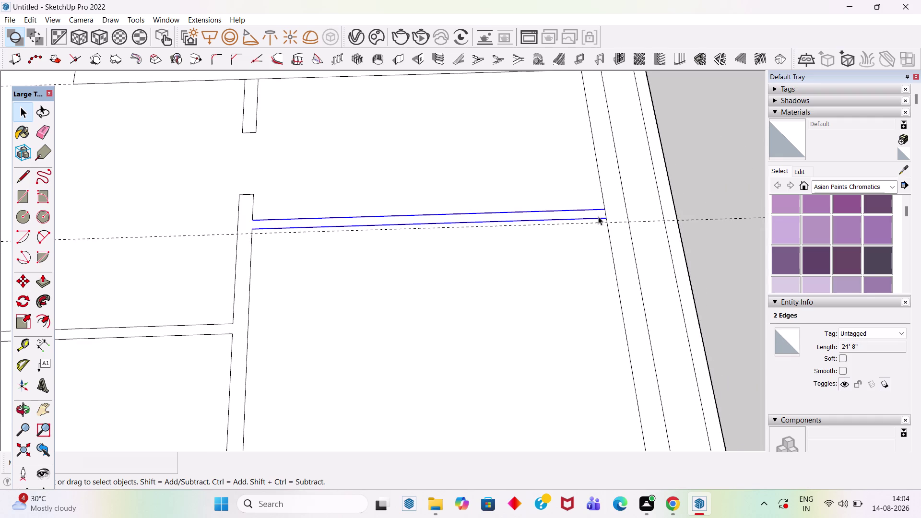
key(m)
scroll(up, 3)
click(605, 209)
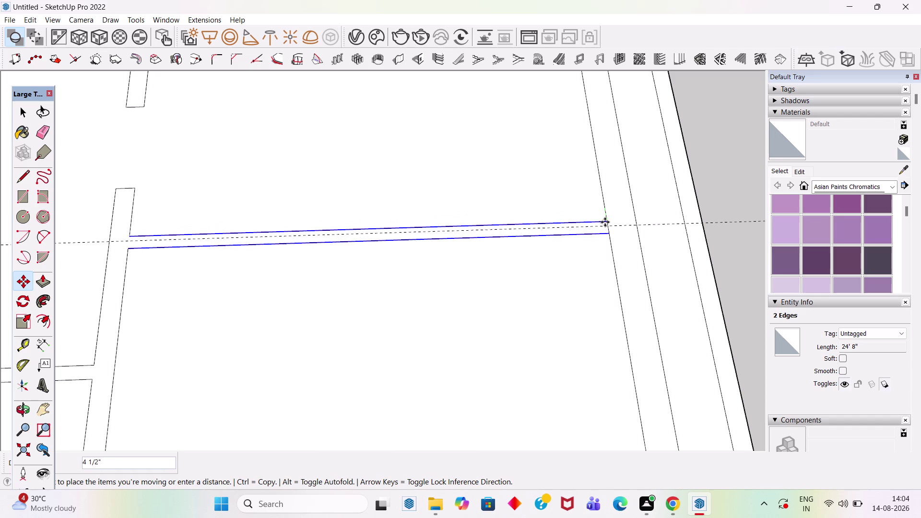
key(Escape)
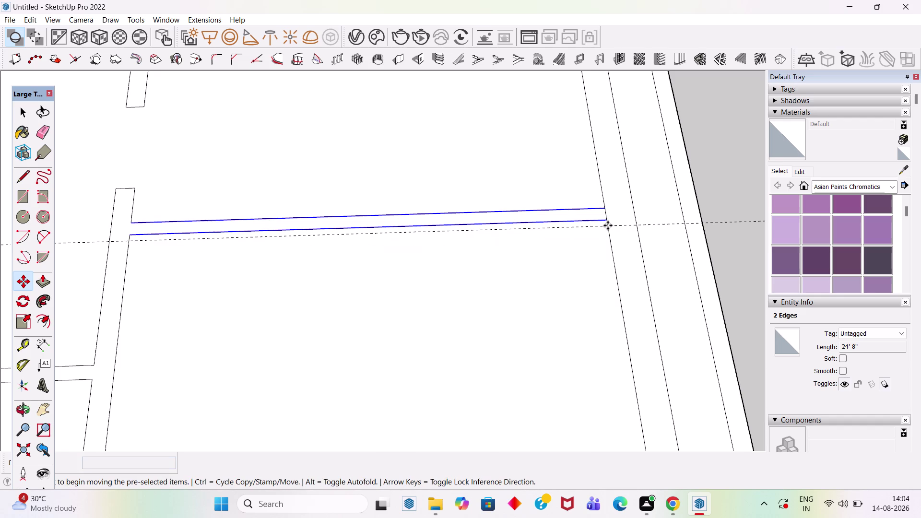
click(606, 219)
click(608, 226)
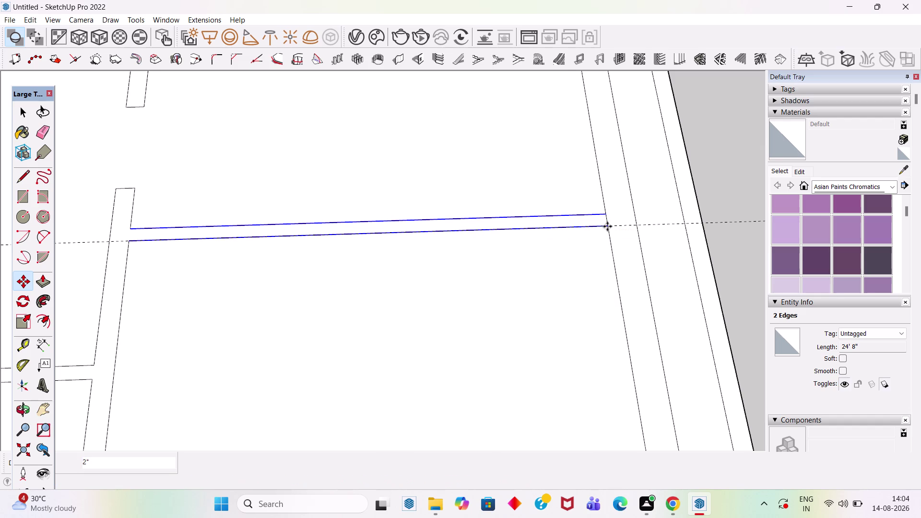
key(space)
scroll(down, 3)
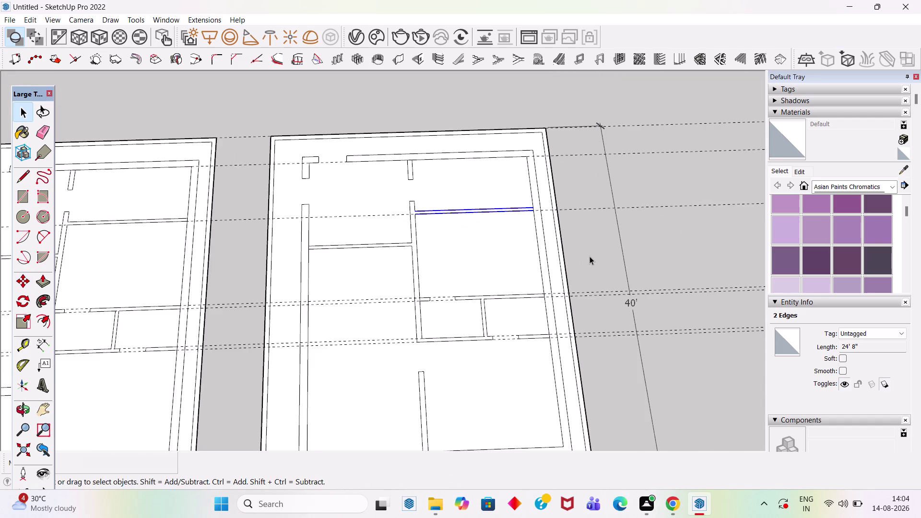
click(590, 256)
scroll(down, 3)
scroll(up, 3)
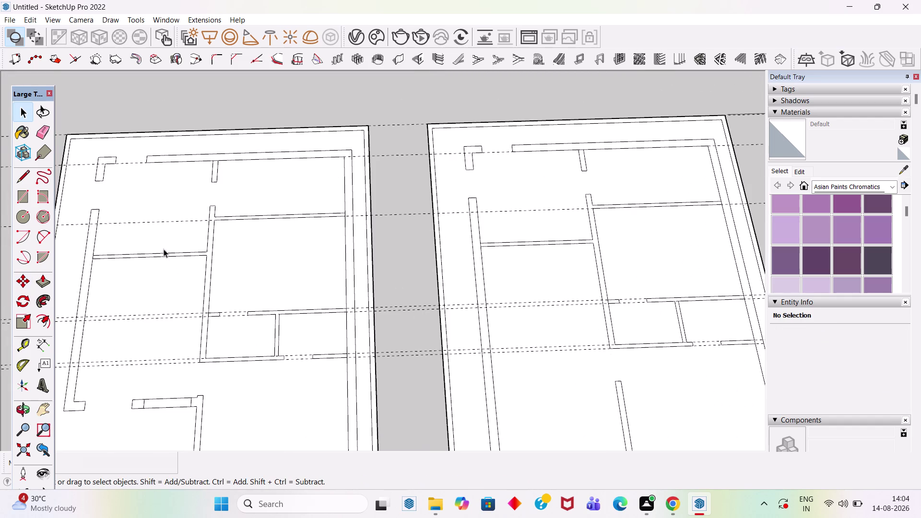
Delete every guide line in the model with Edit > Delete Guides.
scroll(up, 3)
scroll(down, 3)
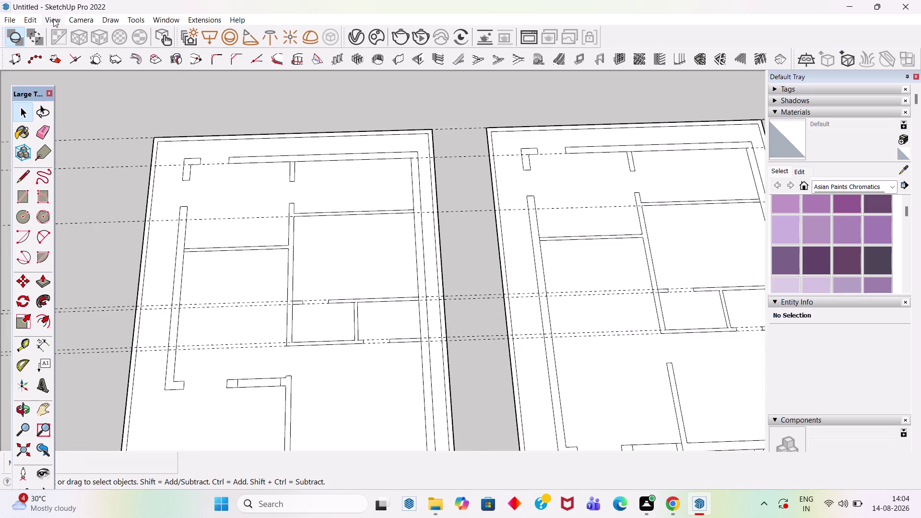
scroll(down, 3)
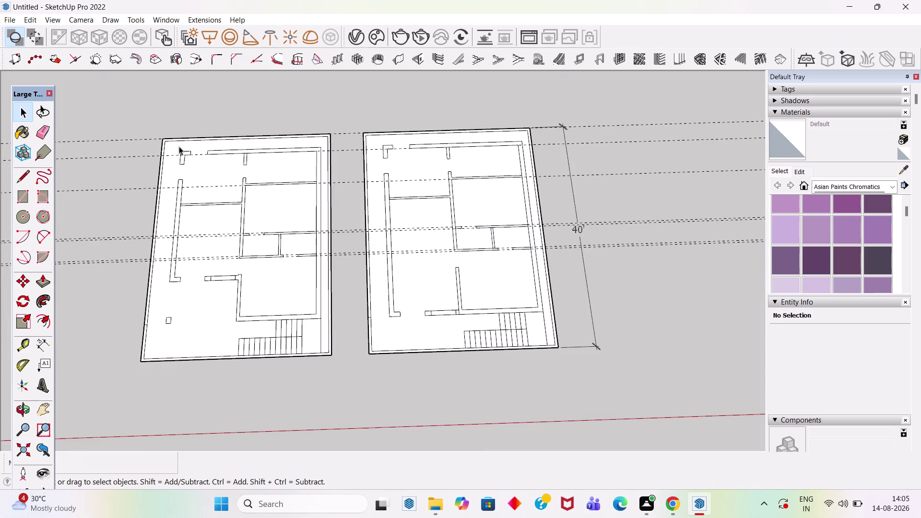
scroll(up, 3)
scroll(up, 3)
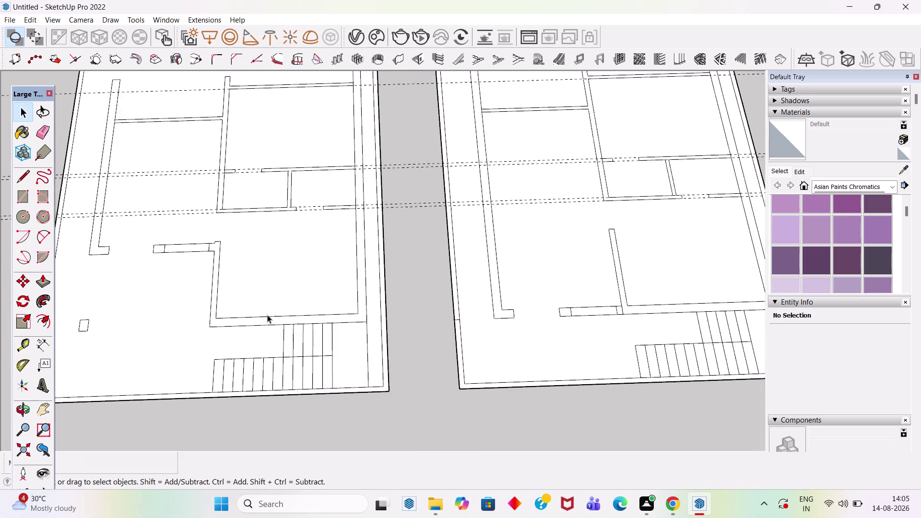
scroll(up, 3)
scroll(down, 3)
scroll(down, 3)
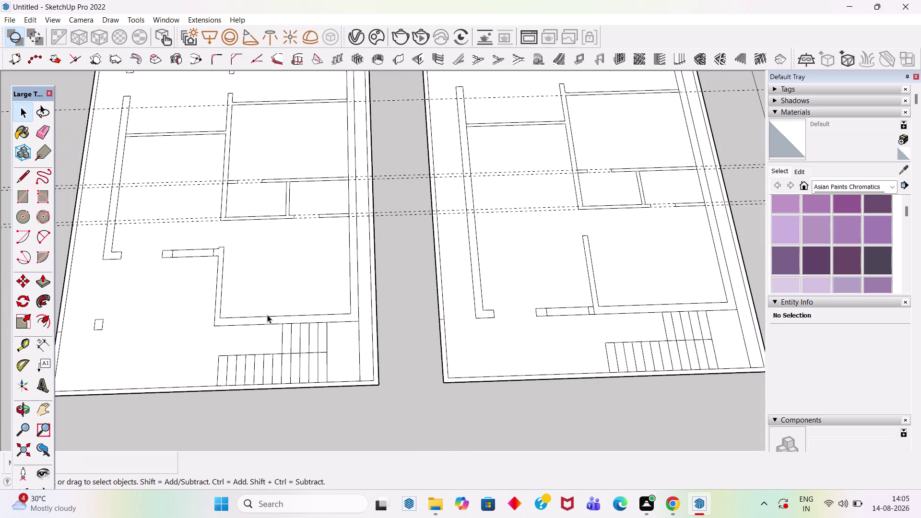
click(29, 16)
click(60, 126)
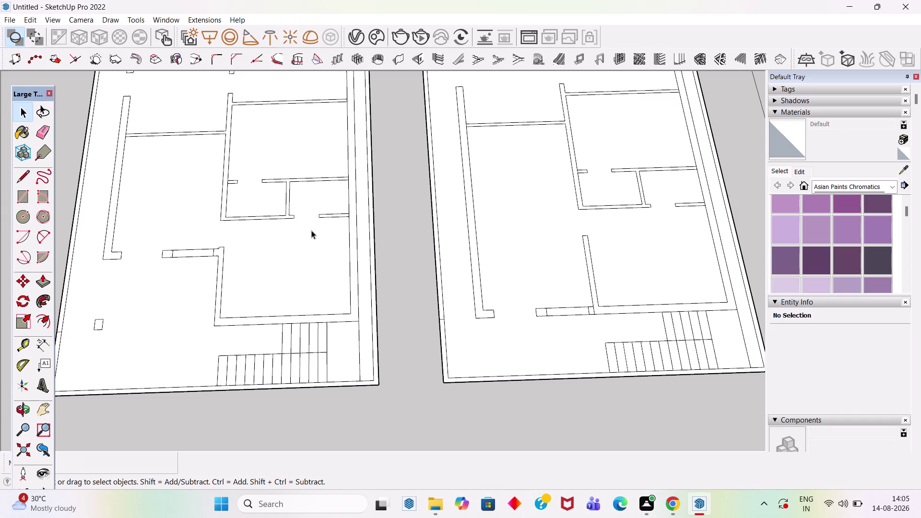
Place guides offset from the slab's bottom edge with the Tape Measure.
key(t)
scroll(up, 3)
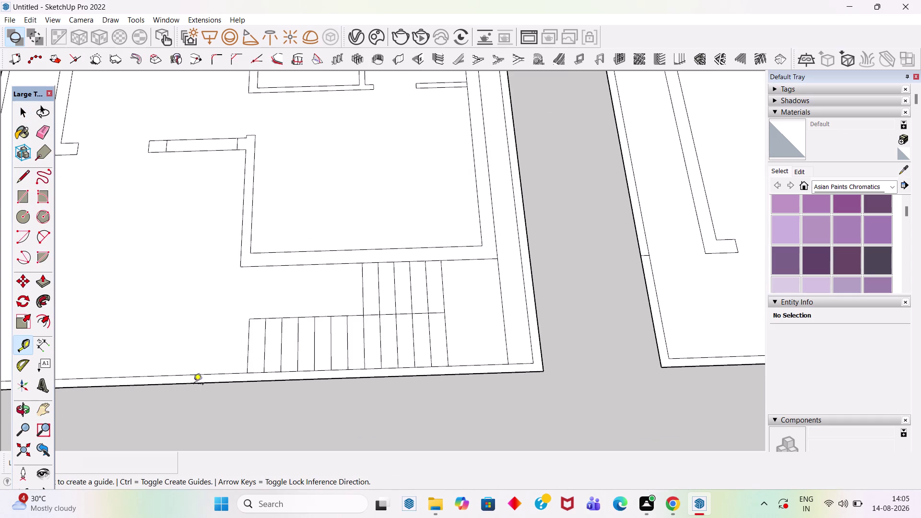
click(200, 381)
click(202, 375)
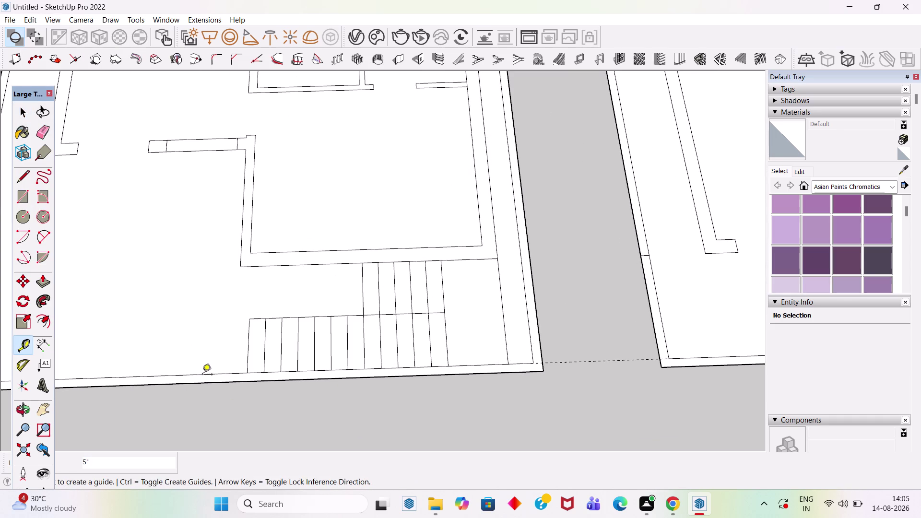
click(202, 376)
click(204, 384)
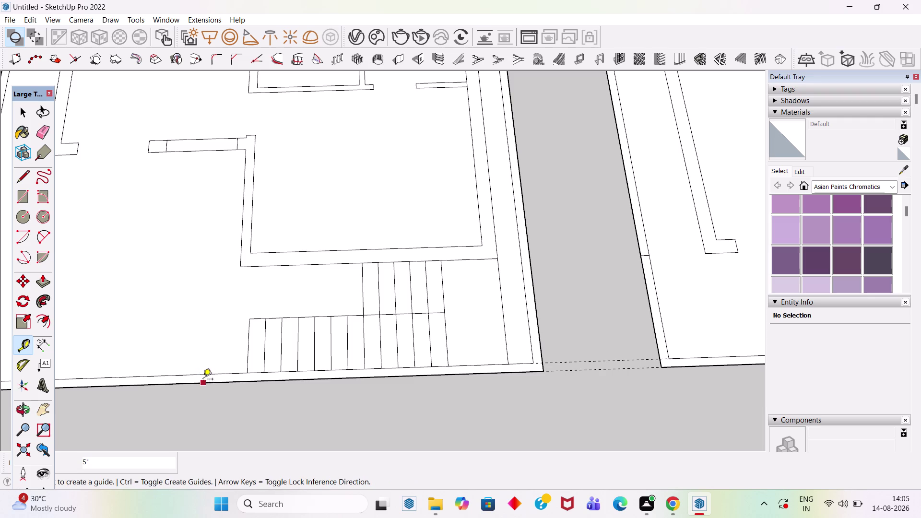
click(199, 375)
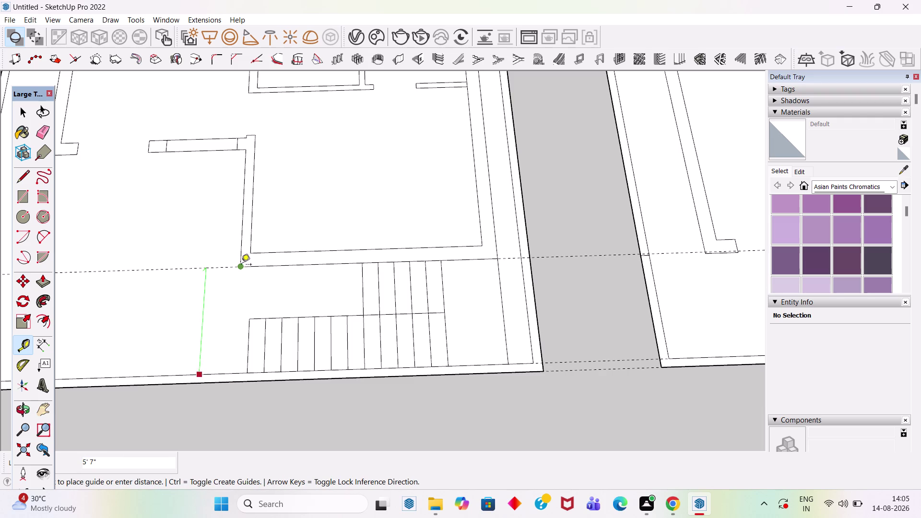
click(241, 265)
Place guides from the lower wall line and through the upper wall stub.
click(228, 268)
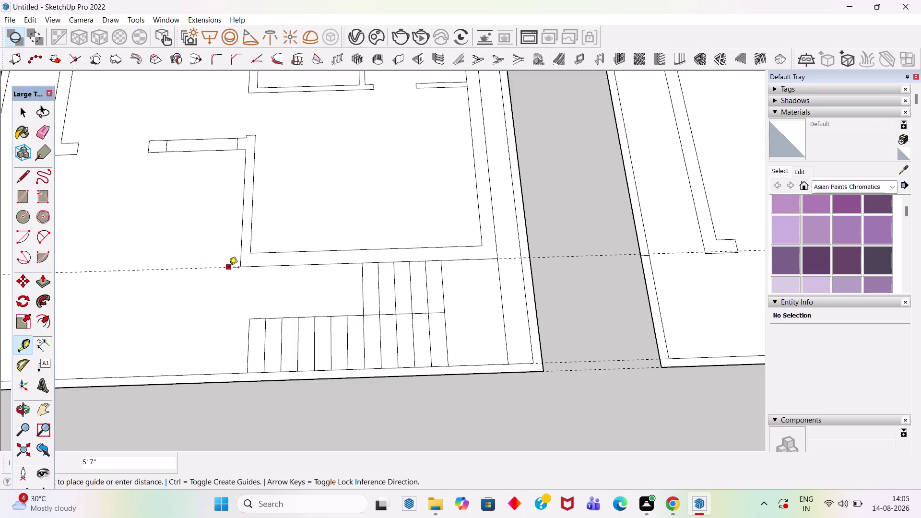
click(256, 255)
drag(205, 257, 208, 249)
click(209, 152)
click(210, 152)
click(213, 140)
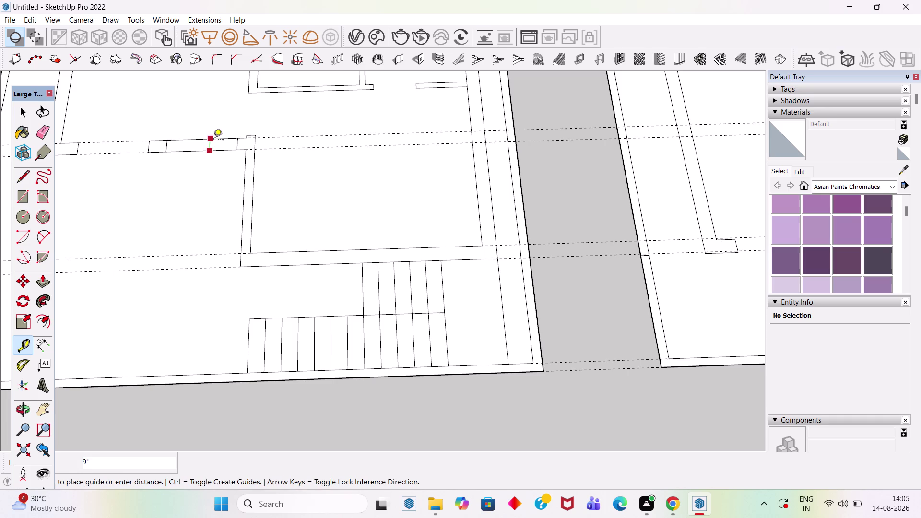
scroll(down, 3)
scroll(down, 3)
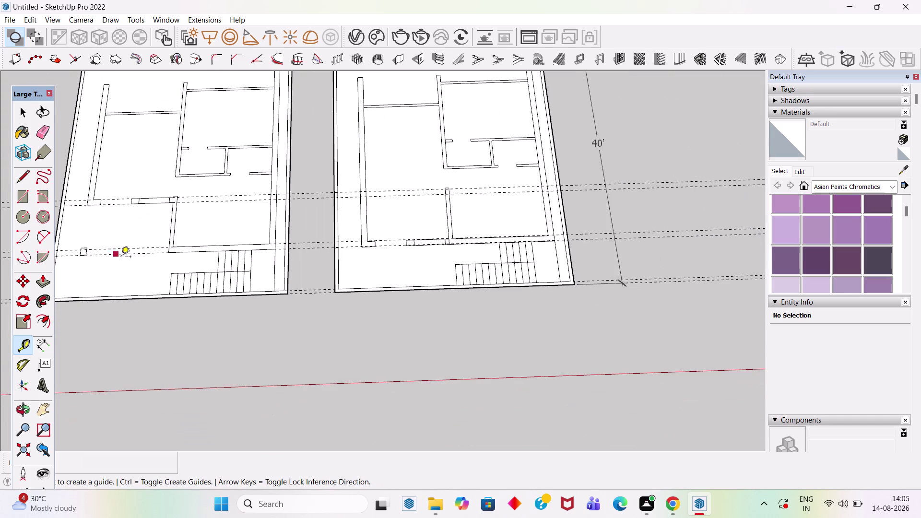
key(space)
Select the lower wall's bottom edges and the small faces at the wall joint.
scroll(up, 3)
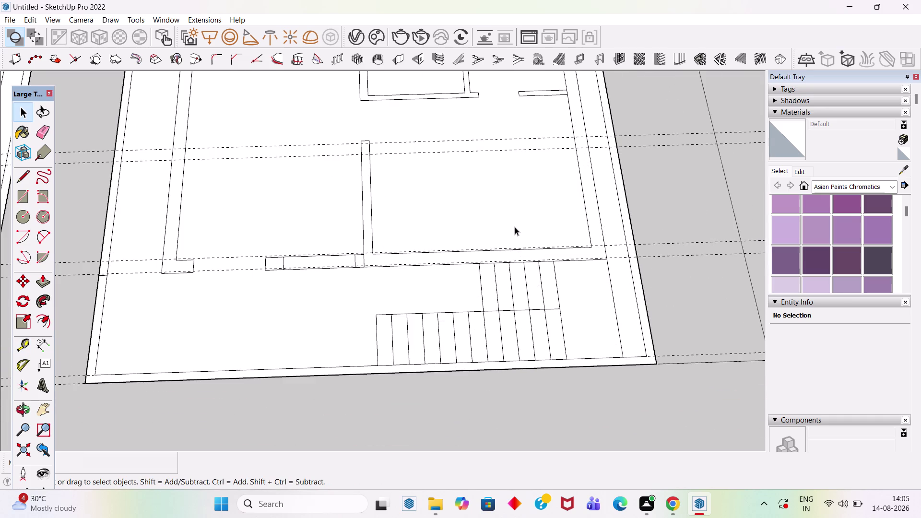
scroll(down, 3)
scroll(down, 3)
scroll(up, 3)
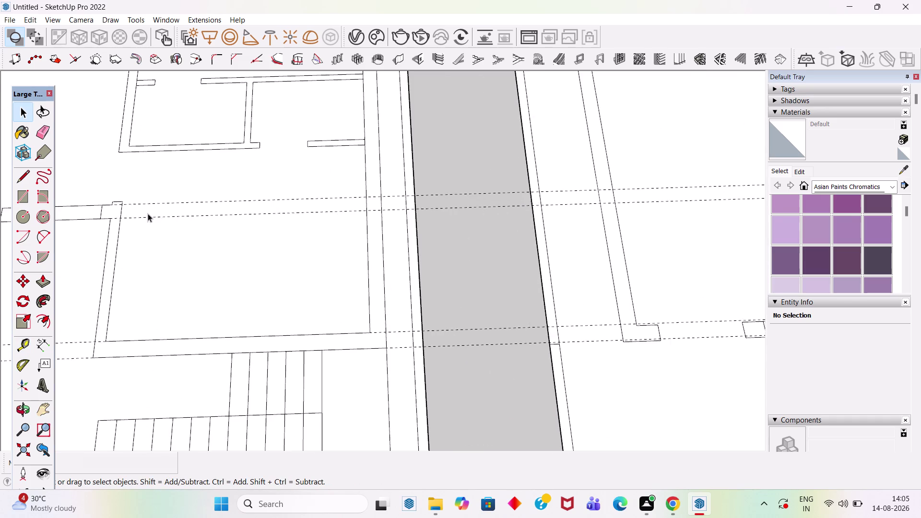
scroll(down, 3)
scroll(up, 3)
scroll(down, 3)
scroll(up, 3)
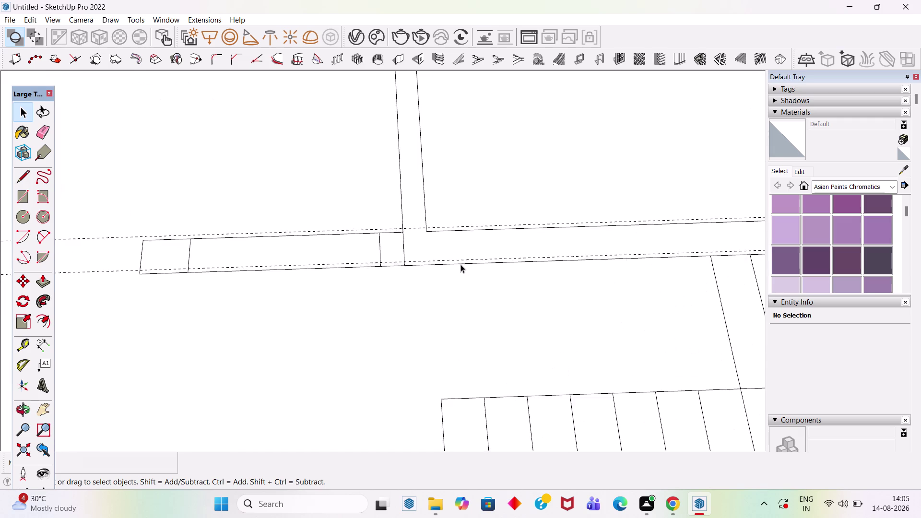
scroll(up, 3)
click(463, 262)
click(357, 264)
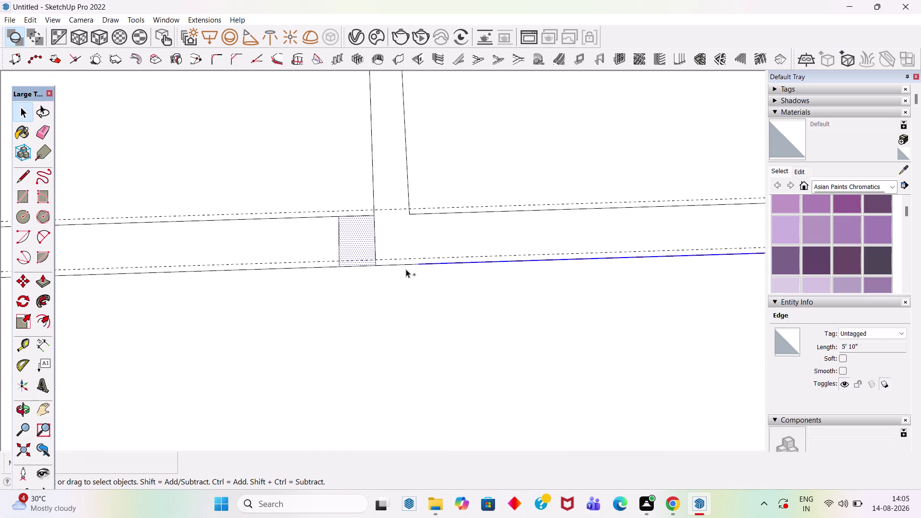
click(406, 266)
click(372, 264)
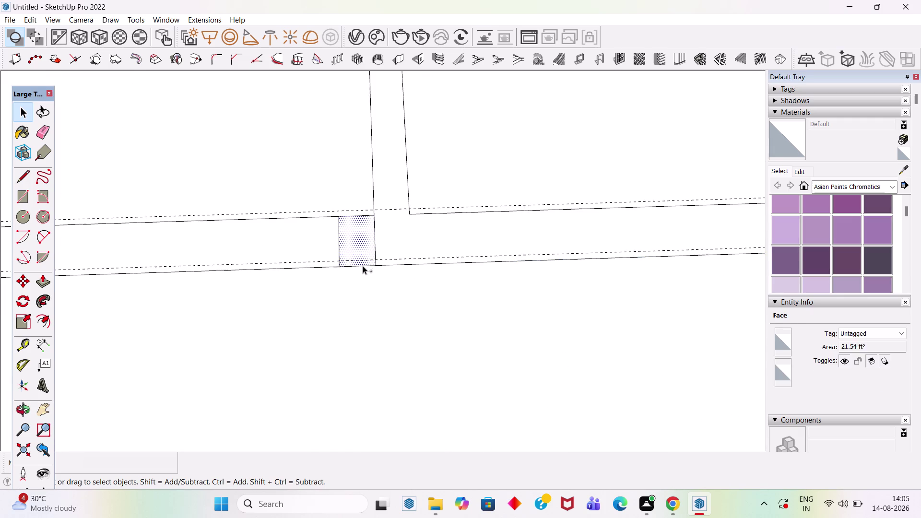
click(364, 266)
click(330, 245)
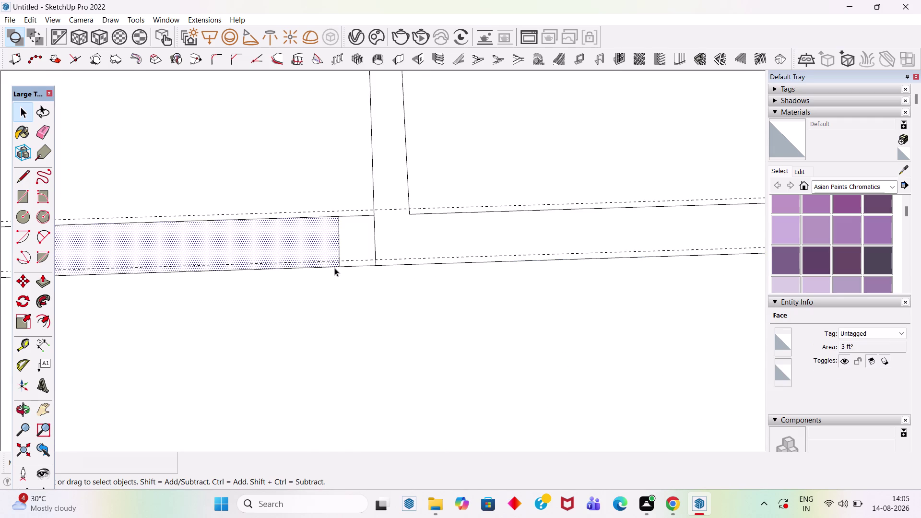
click(334, 267)
click(351, 266)
click(386, 264)
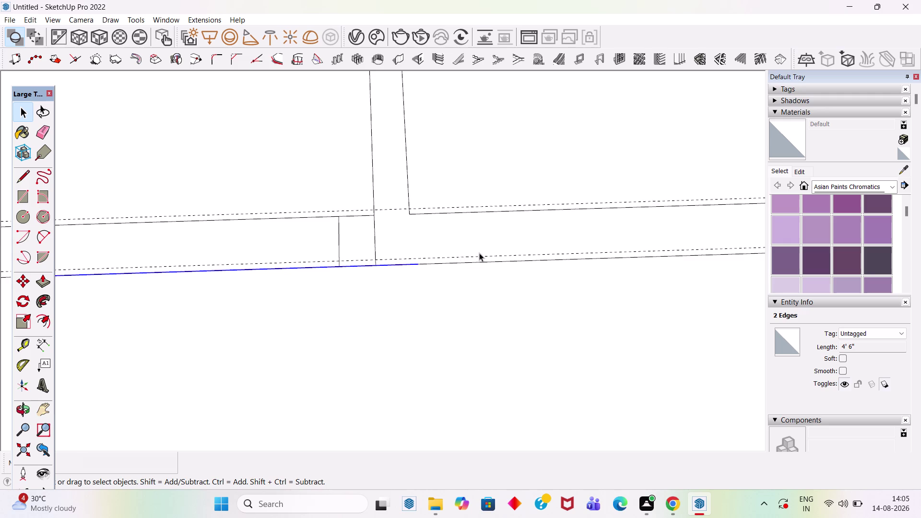
Add the remaining edges along the wall line to the right to the selection.
scroll(down, 3)
scroll(up, 3)
click(415, 252)
scroll(down, 3)
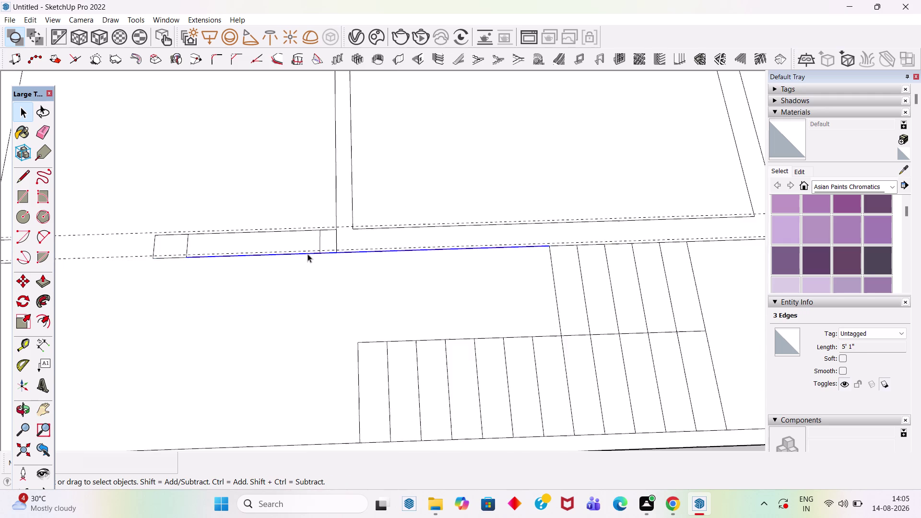
scroll(down, 3)
scroll(up, 3)
click(493, 243)
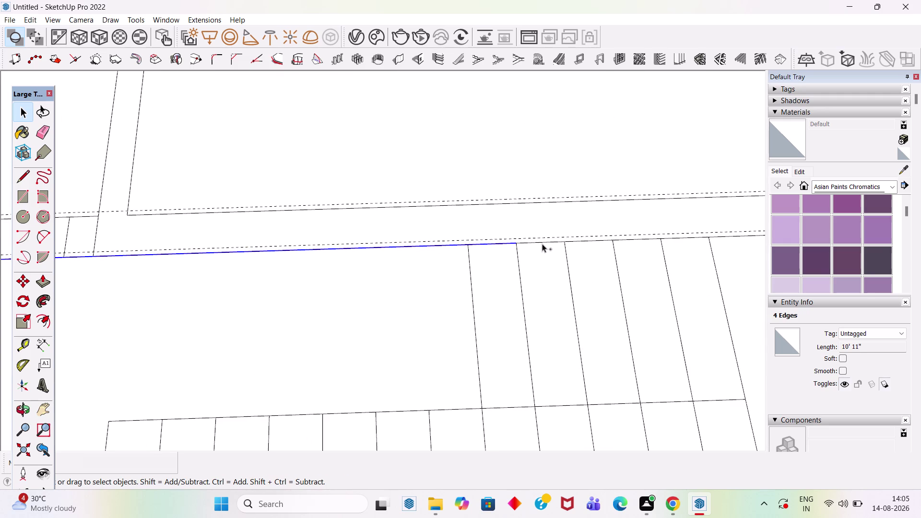
click(544, 243)
click(589, 242)
scroll(down, 3)
scroll(up, 3)
click(513, 238)
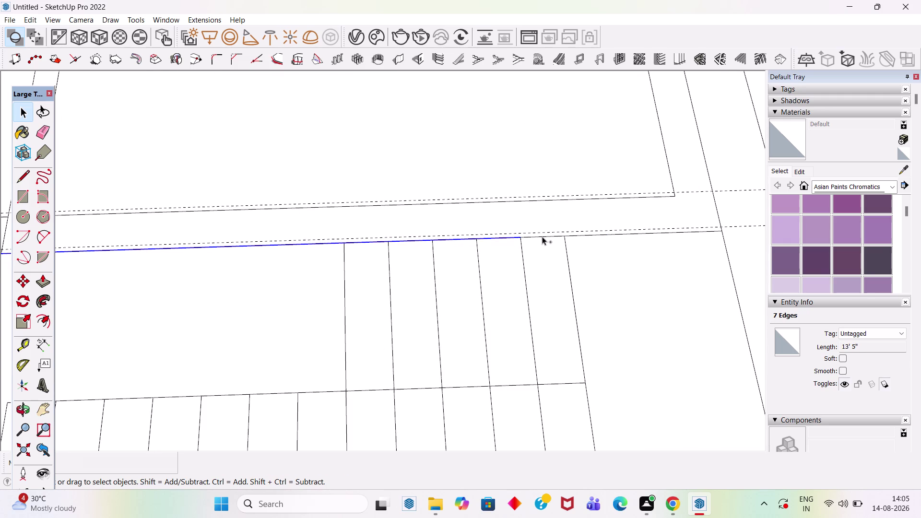
click(542, 237)
click(593, 237)
scroll(down, 3)
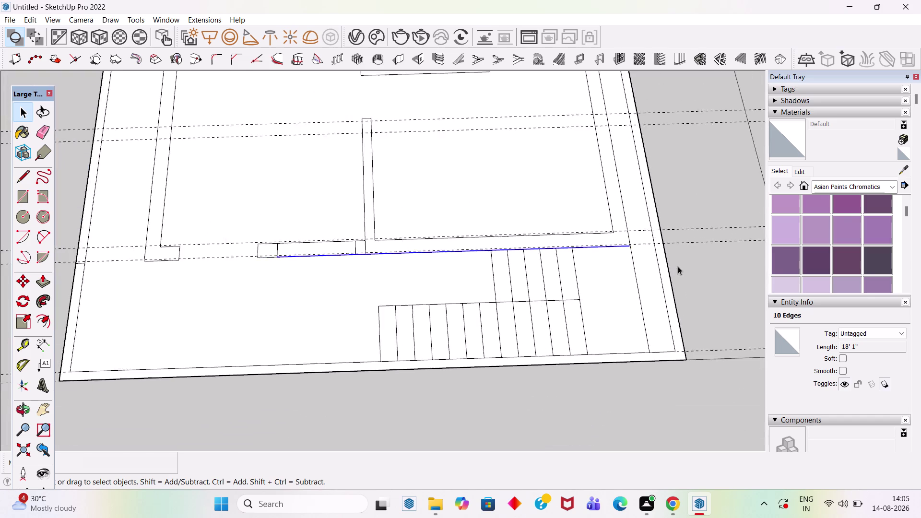
scroll(down, 3)
scroll(up, 3)
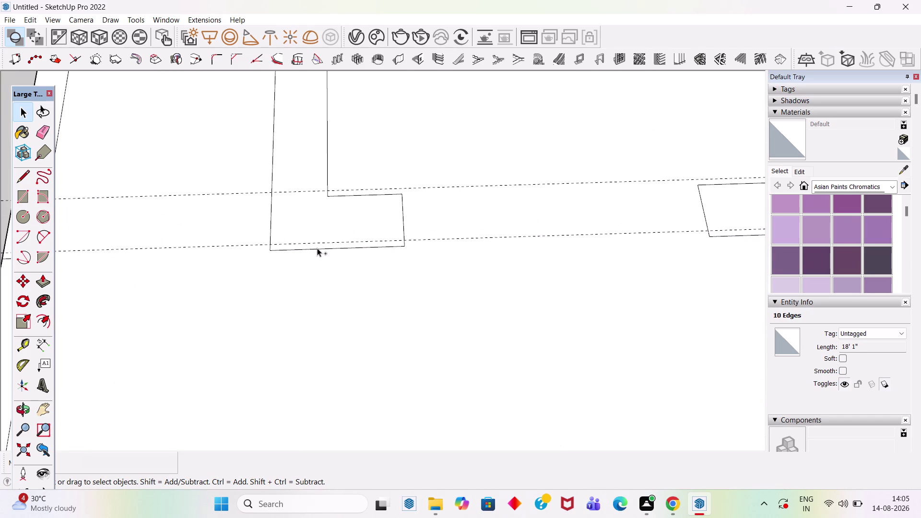
Add the wall stub's outline, its top edge and the next wall piece's edges.
click(317, 249)
click(403, 227)
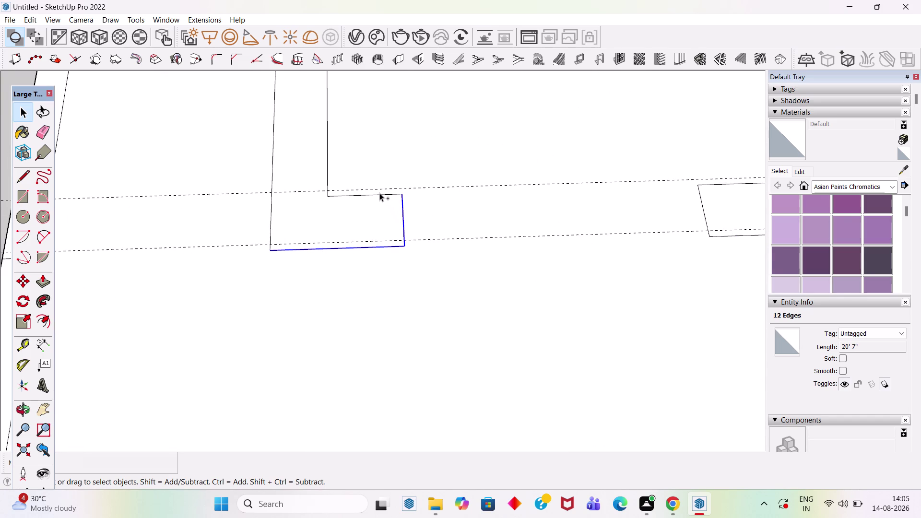
click(379, 195)
scroll(down, 3)
scroll(up, 3)
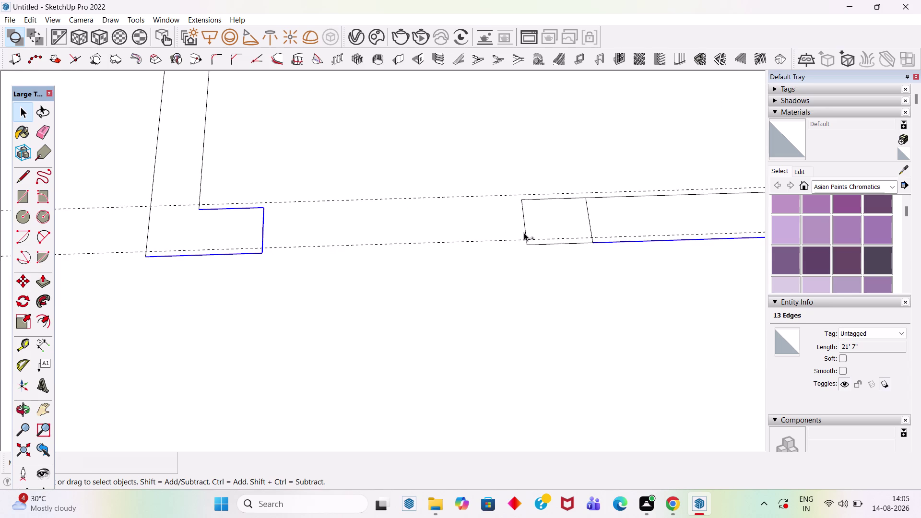
click(526, 232)
click(532, 244)
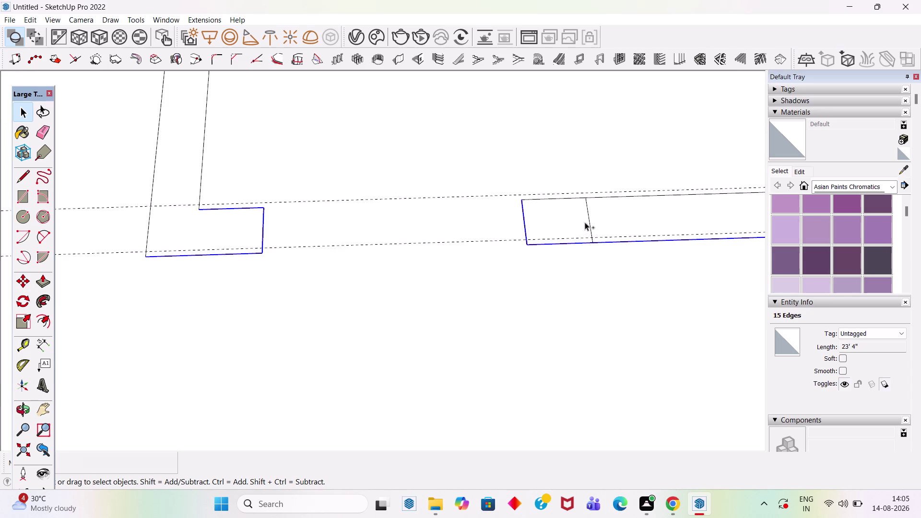
click(589, 223)
scroll(down, 3)
scroll(up, 3)
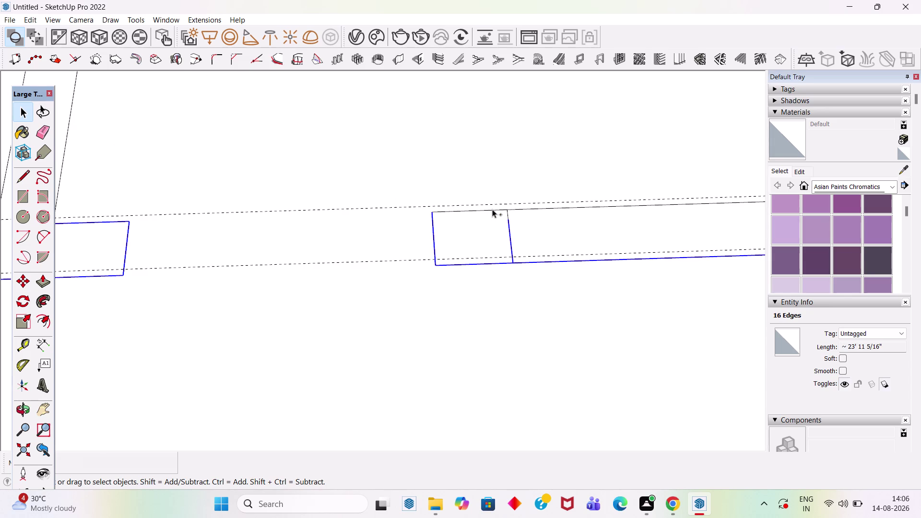
Add the long wall piece's edges and the short wall end edges to the selection.
click(493, 211)
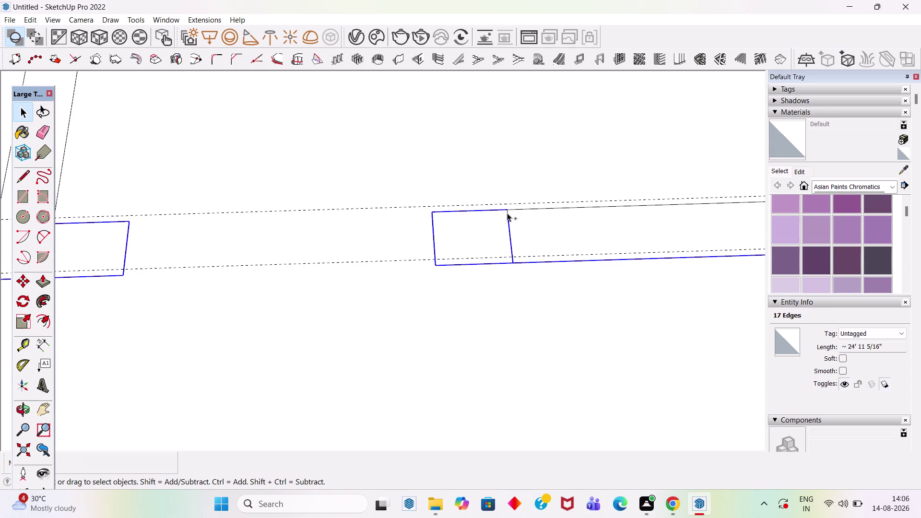
click(507, 213)
click(515, 210)
scroll(down, 3)
scroll(up, 3)
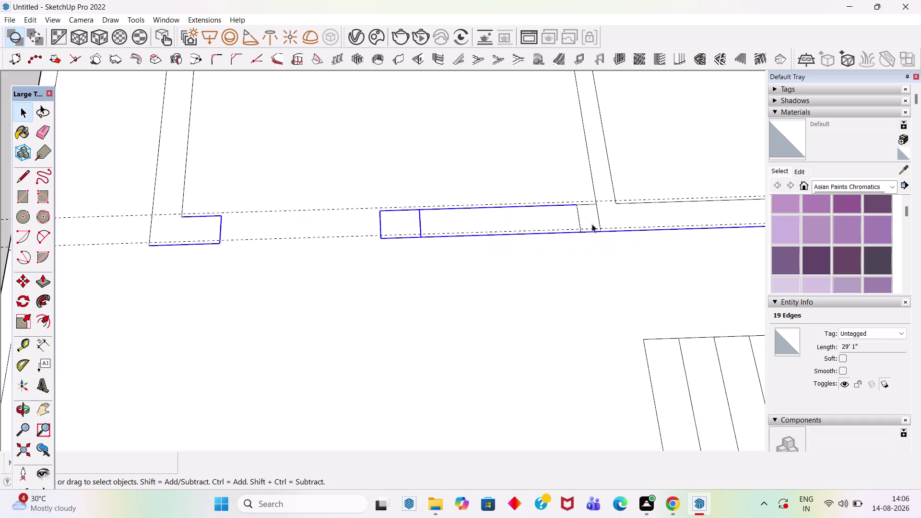
scroll(up, 3)
click(572, 221)
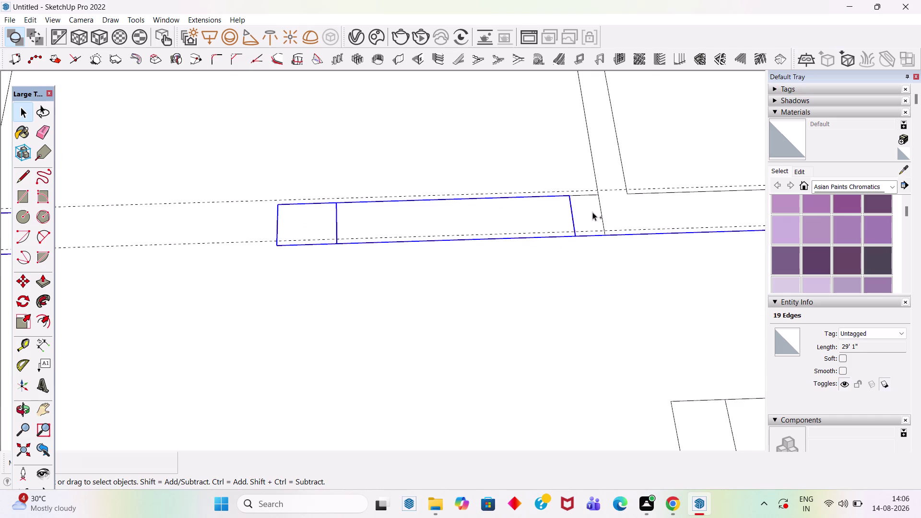
click(602, 215)
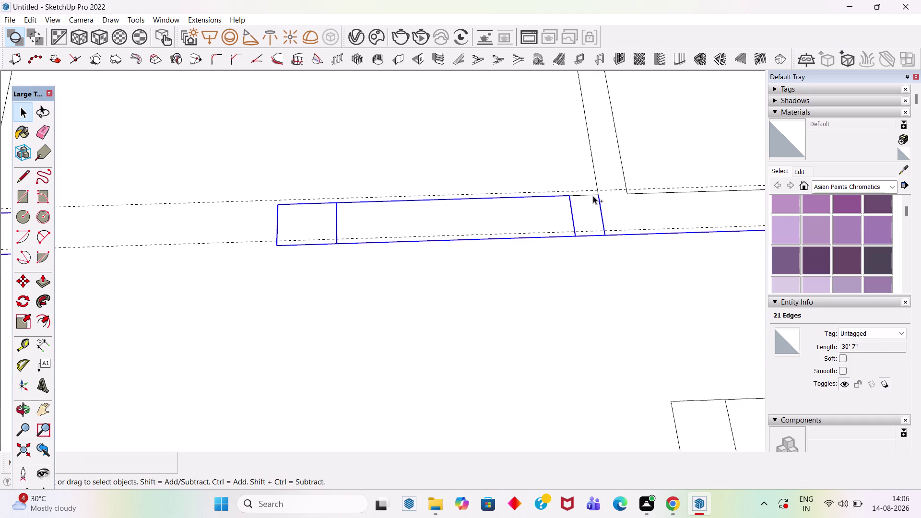
click(593, 195)
click(634, 195)
scroll(down, 3)
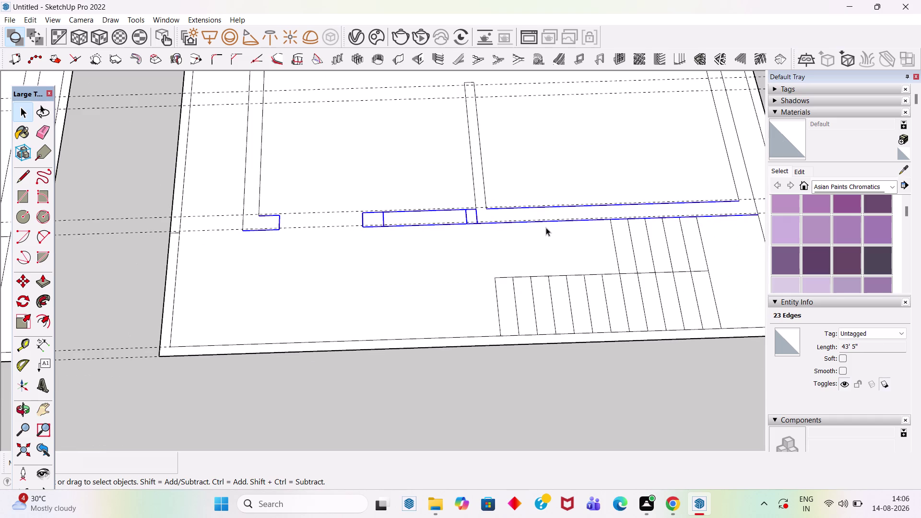
Move the selected wall edges about 1" to align with the guides.
key(m)
scroll(up, 3)
click(255, 212)
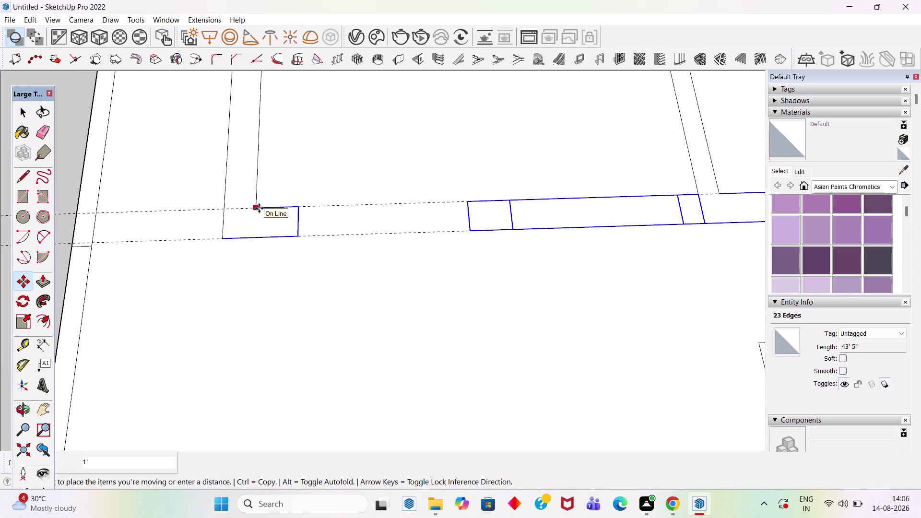
click(259, 208)
key(space)
scroll(down, 3)
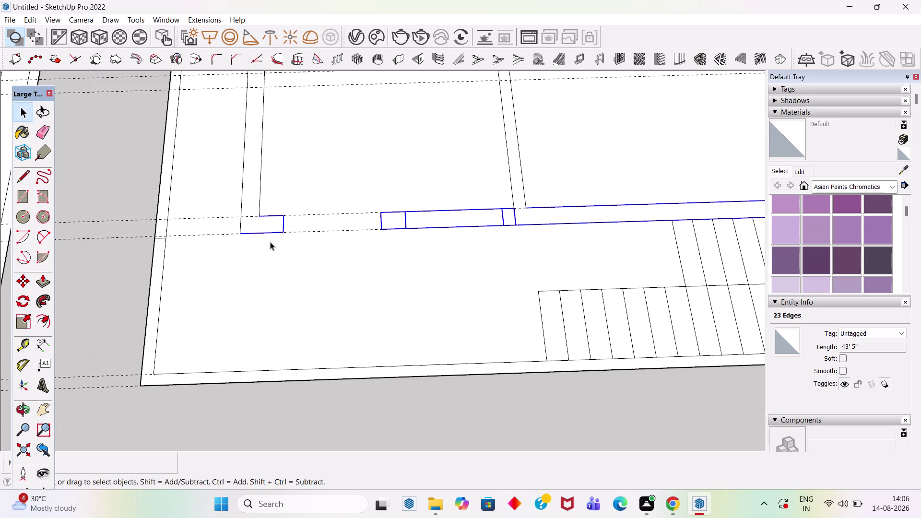
scroll(down, 3)
Clear the selection and delete all guide lines from the model.
click(645, 191)
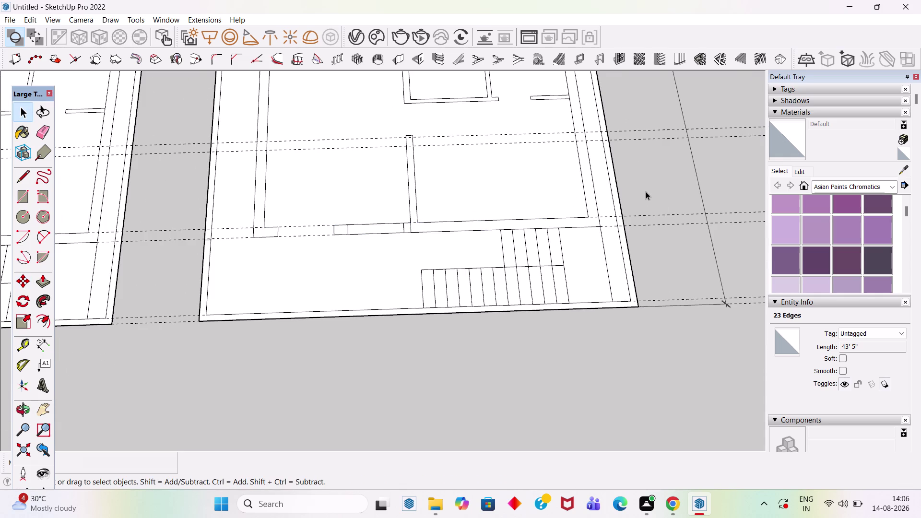
scroll(up, 3)
scroll(down, 3)
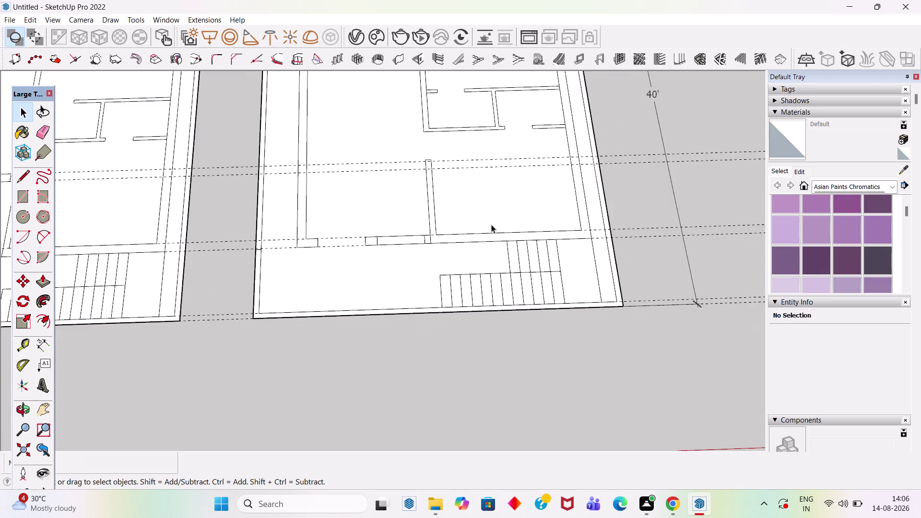
scroll(down, 3)
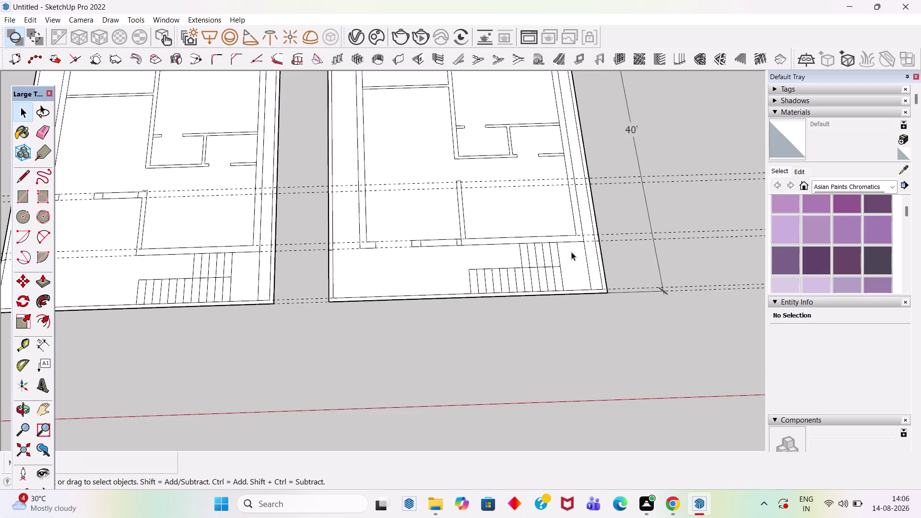
scroll(down, 3)
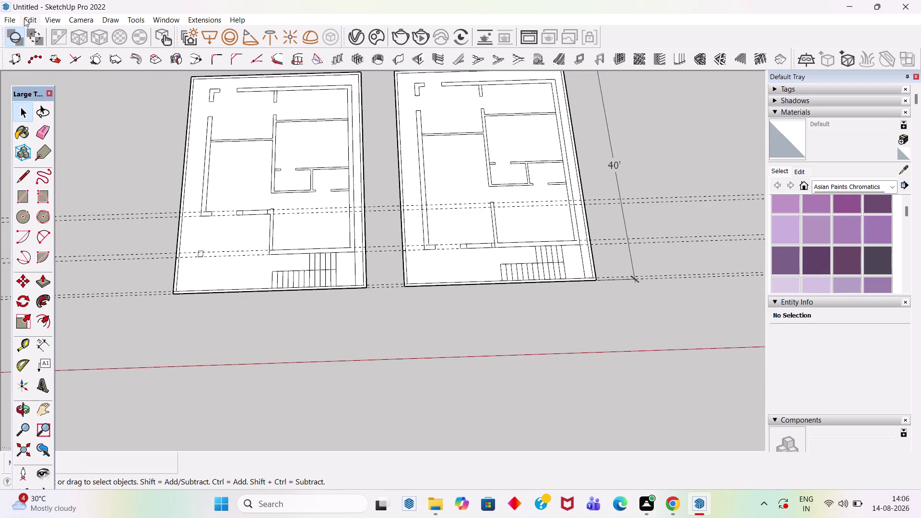
click(26, 20)
click(74, 128)
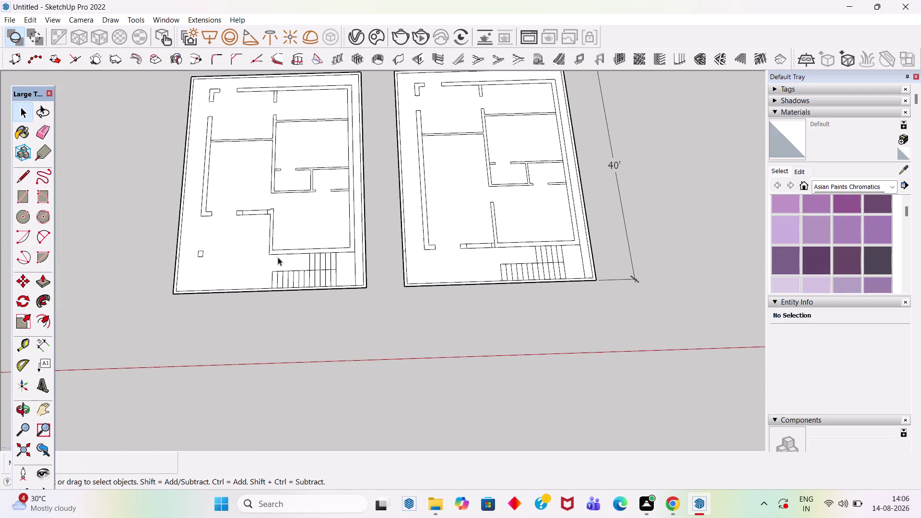
click(350, 322)
Measure the slab width from its top-left corner with the Tape Measure.
scroll(down, 3)
scroll(up, 3)
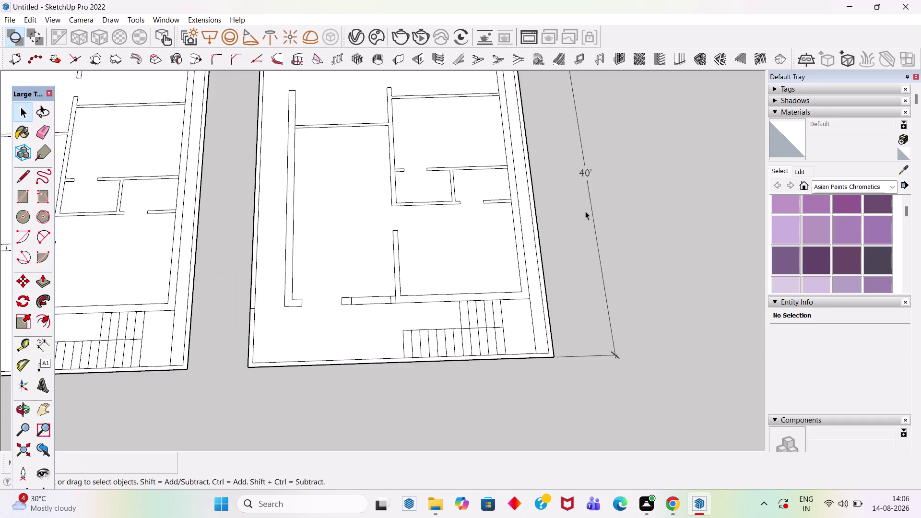
scroll(down, 3)
scroll(up, 3)
scroll(up, 3)
scroll(down, 3)
scroll(up, 3)
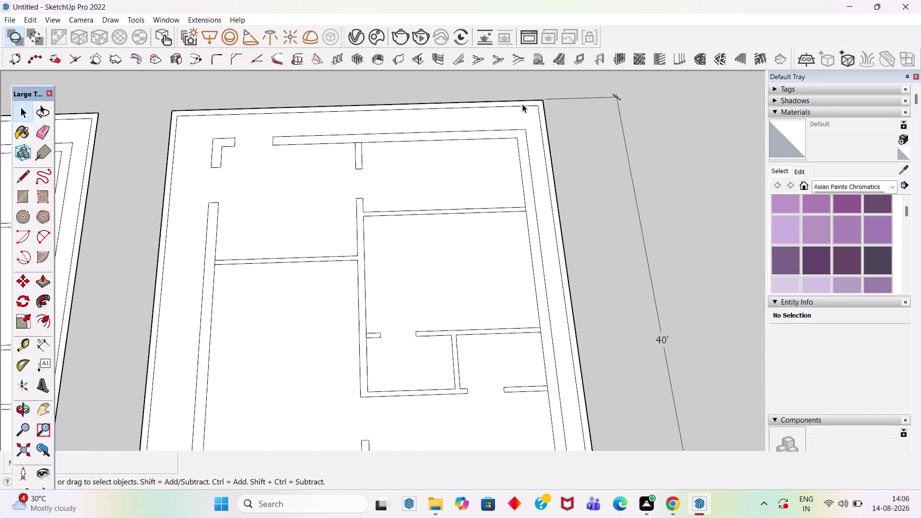
key(t)
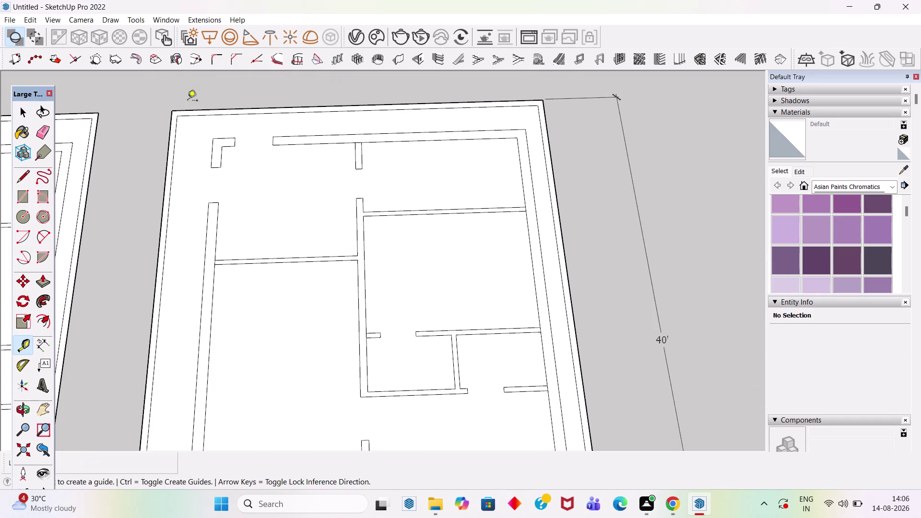
click(172, 111)
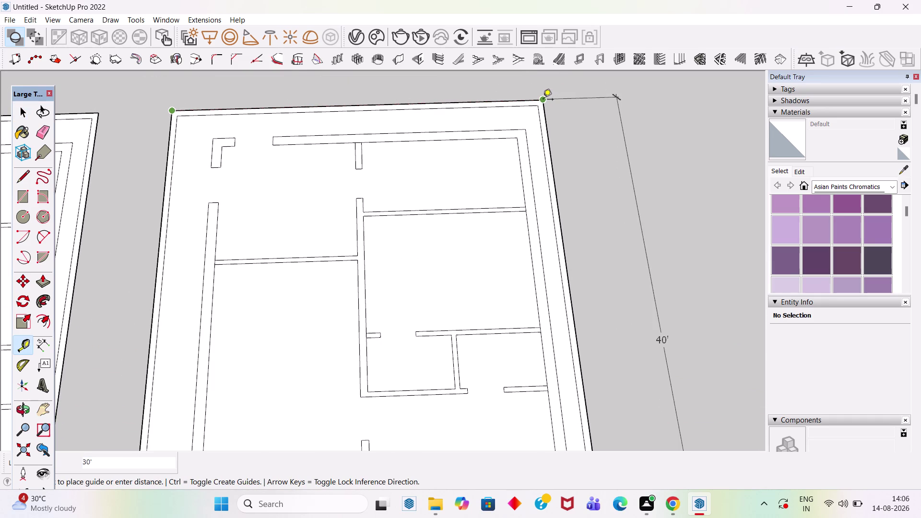
key(Escape)
Measure the outer and left wall thicknesses.
scroll(up, 3)
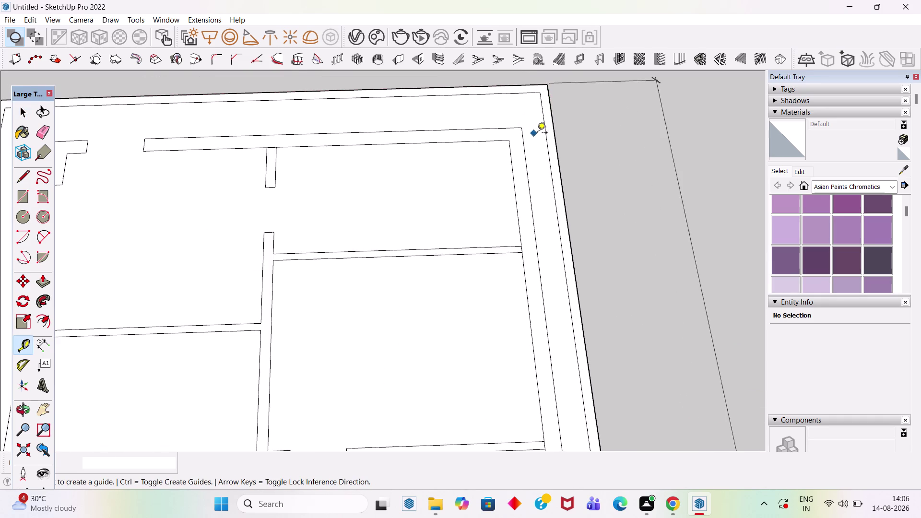
scroll(up, 3)
click(543, 133)
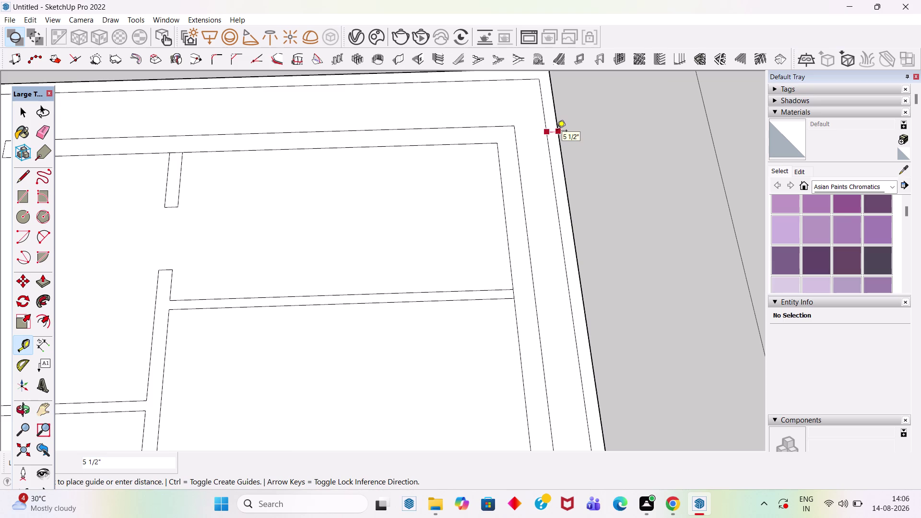
key(Escape)
scroll(down, 3)
scroll(up, 3)
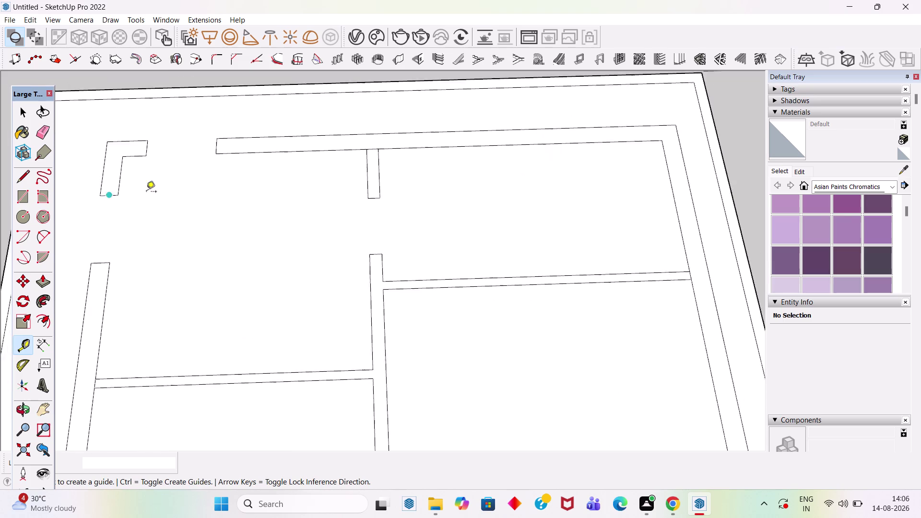
scroll(up, 3)
scroll(down, 3)
scroll(up, 3)
click(265, 196)
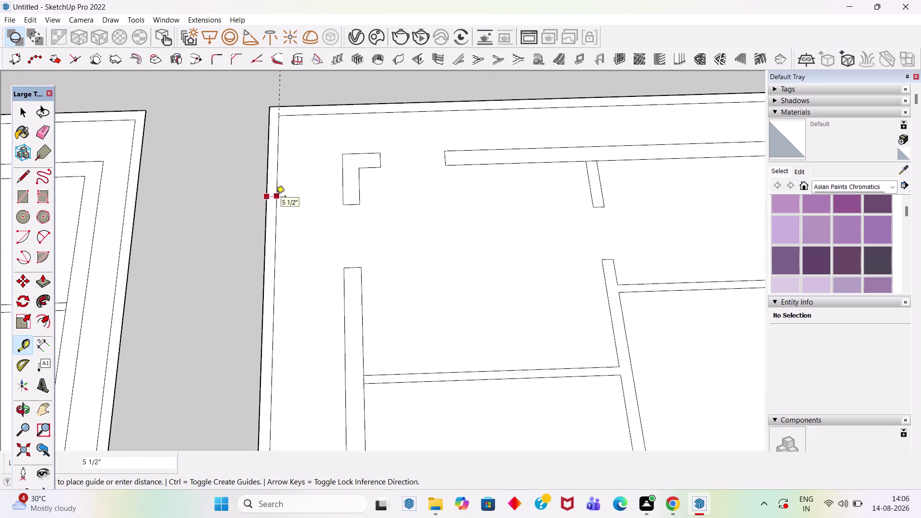
key(space)
Erase the 40' dimension beside the right floor plan.
click(196, 189)
scroll(down, 3)
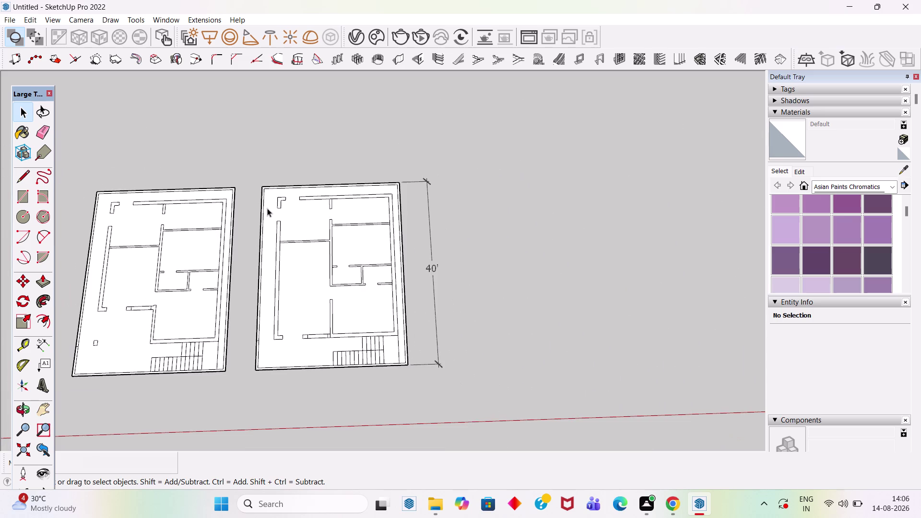
scroll(down, 3)
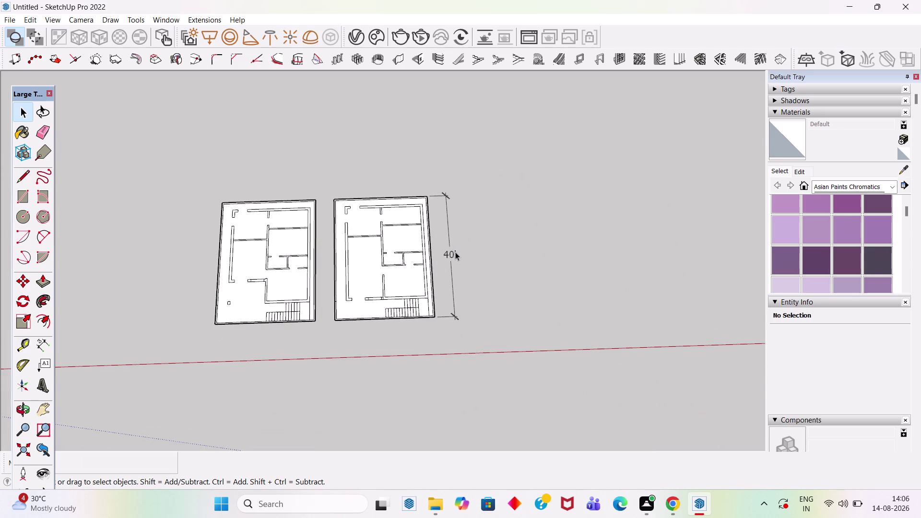
click(455, 252)
click(451, 253)
key(Delete)
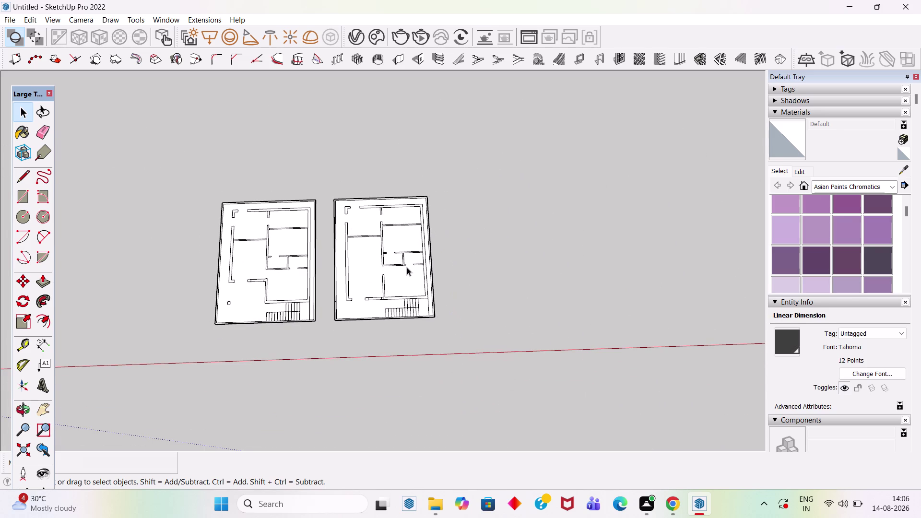
Select the whole right floor-plan slab and choose an action from its context menu.
scroll(up, 3)
triple_click(448, 291)
click(449, 290)
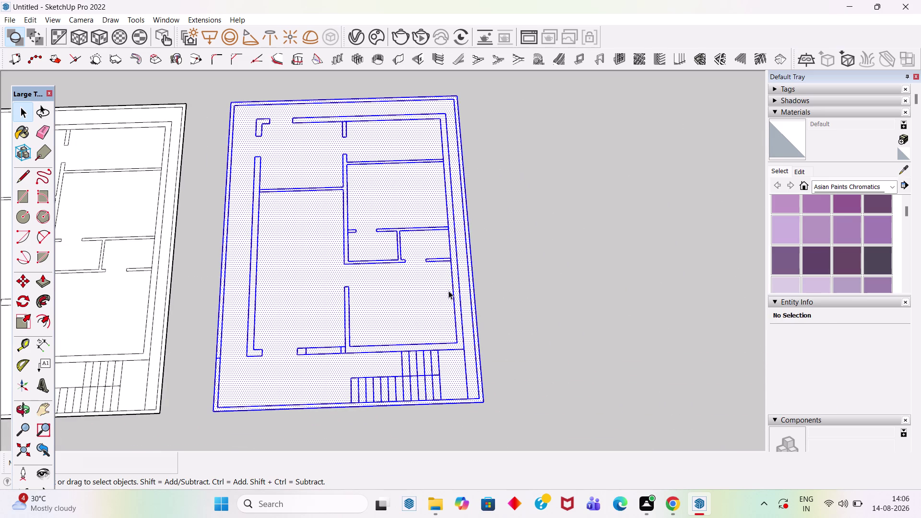
right_click(448, 290)
click(506, 161)
scroll(down, 3)
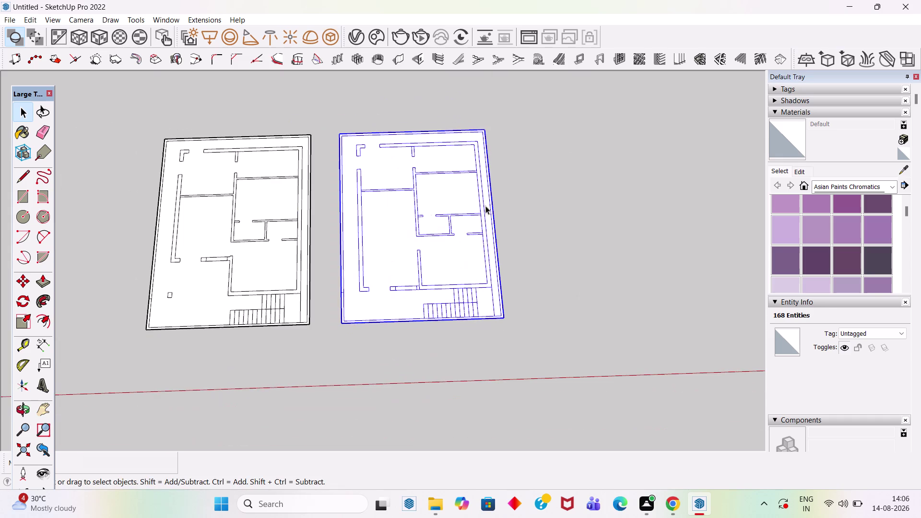
Make the whole left floor-plan slab into a group and clear the selection.
triple_click(279, 207)
click(278, 207)
right_click(279, 207)
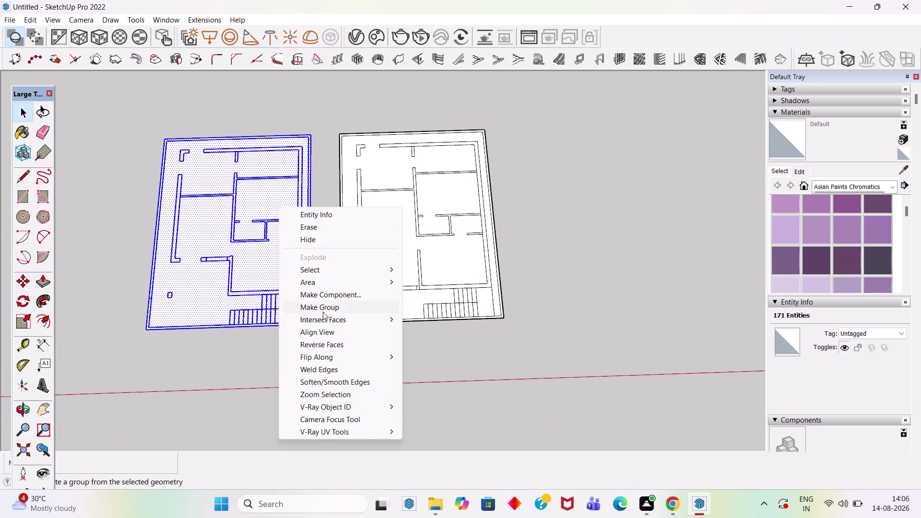
click(326, 311)
click(325, 127)
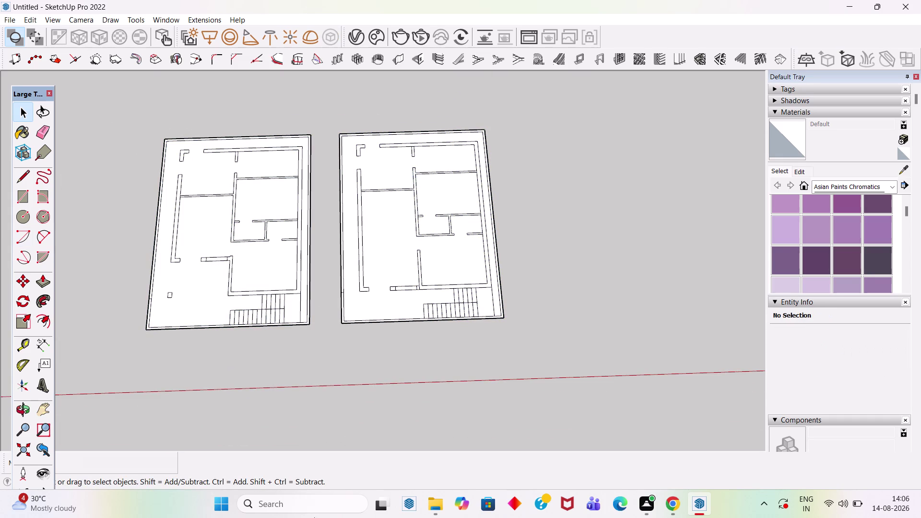
scroll(down, 3)
scroll(up, 3)
scroll(down, 3)
scroll(up, 3)
scroll(down, 3)
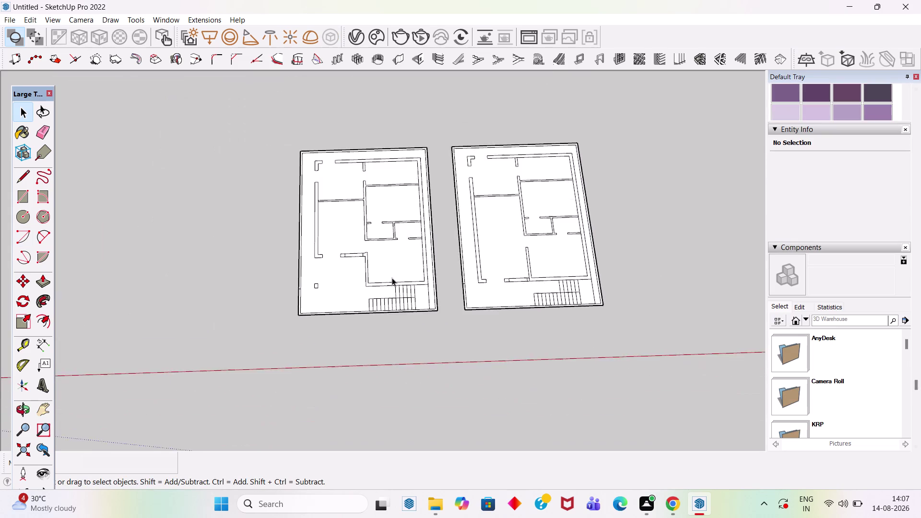
scroll(up, 3)
scroll(down, 3)
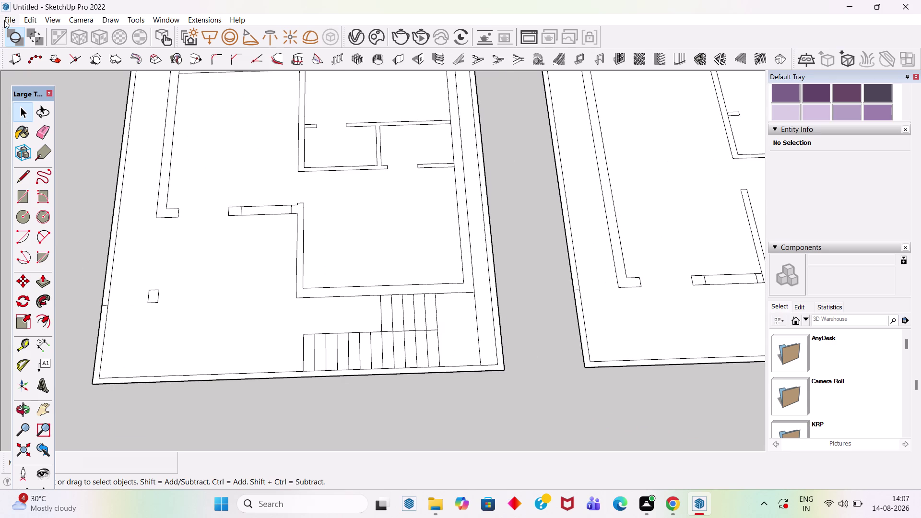
click(5, 19)
Save the model as 'day2 floor plan' in the Desktop's tryfuji folder.
click(42, 75)
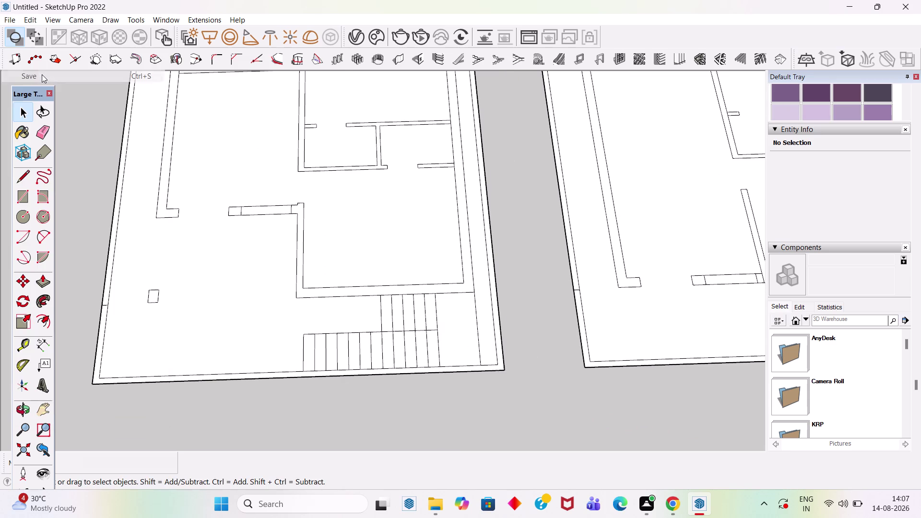
scroll(down, 3)
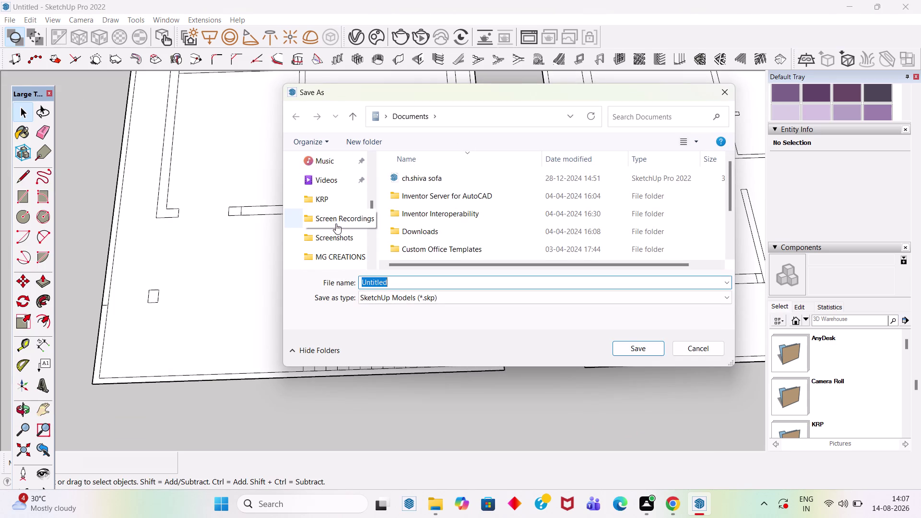
scroll(up, 3)
scroll(down, 3)
click(329, 183)
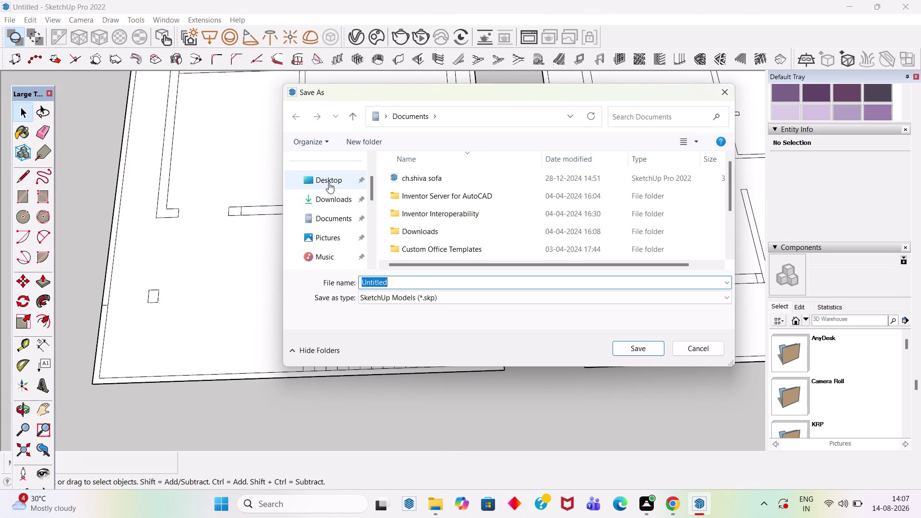
double_click(559, 215)
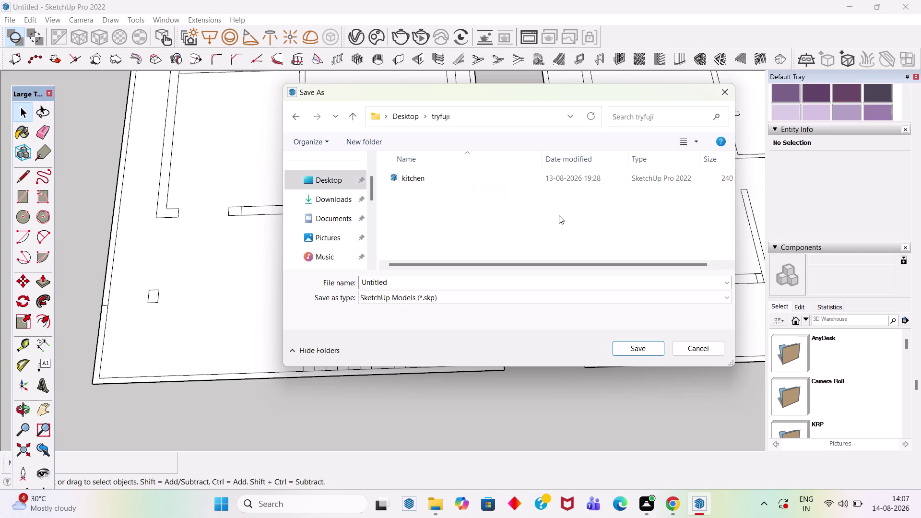
double_click(398, 281)
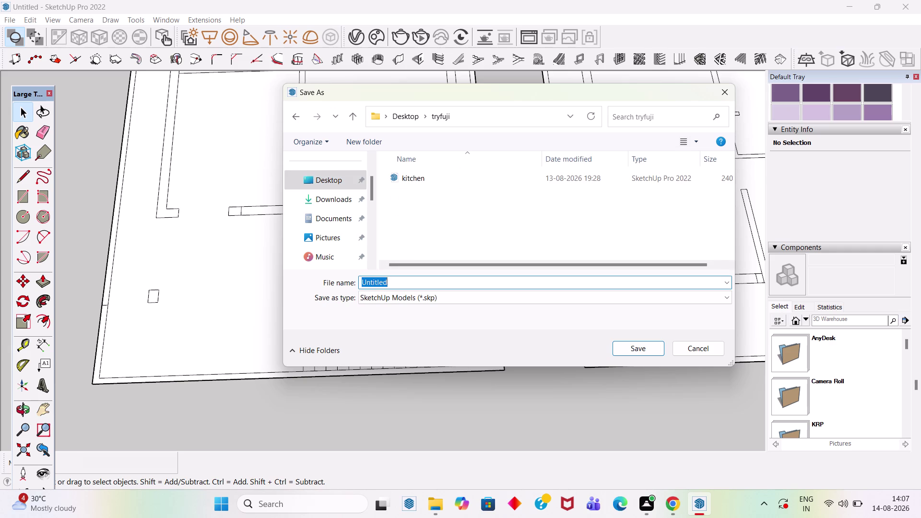
text(da)
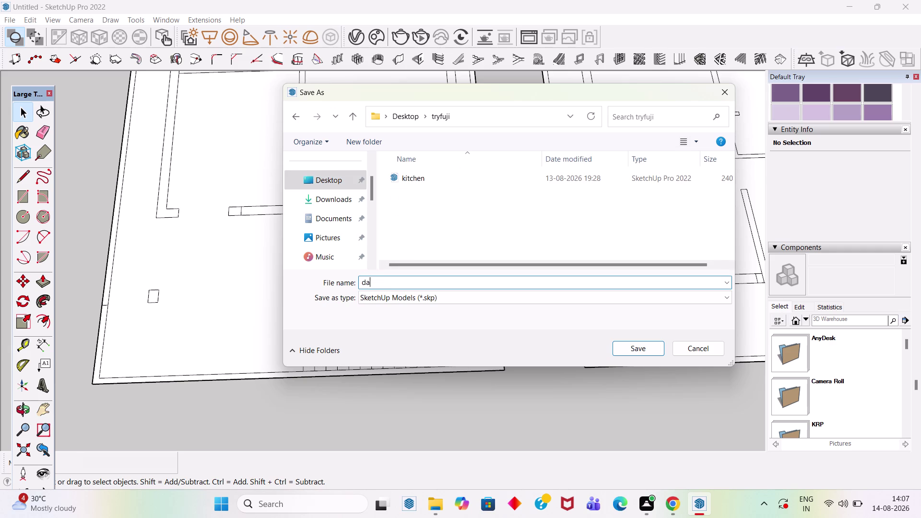
text(y2)
key(space)
text(floor pla)
text(n)
click(637, 351)
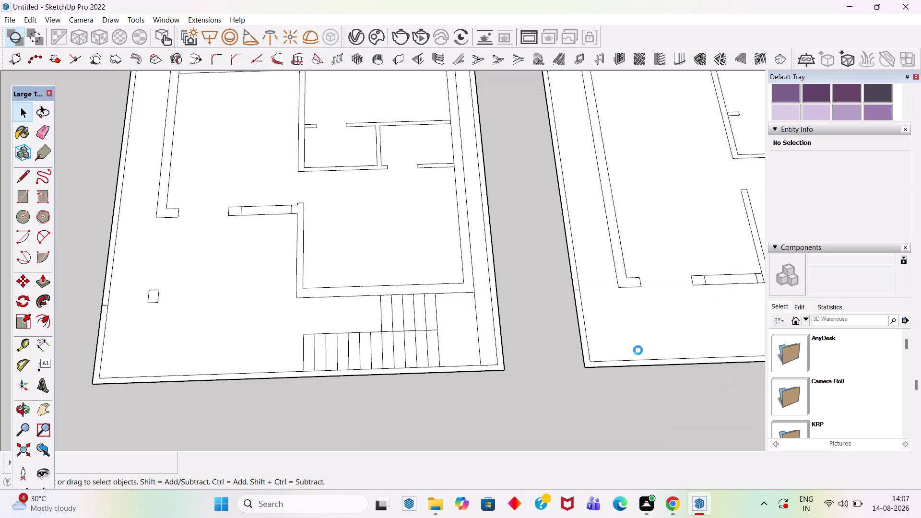